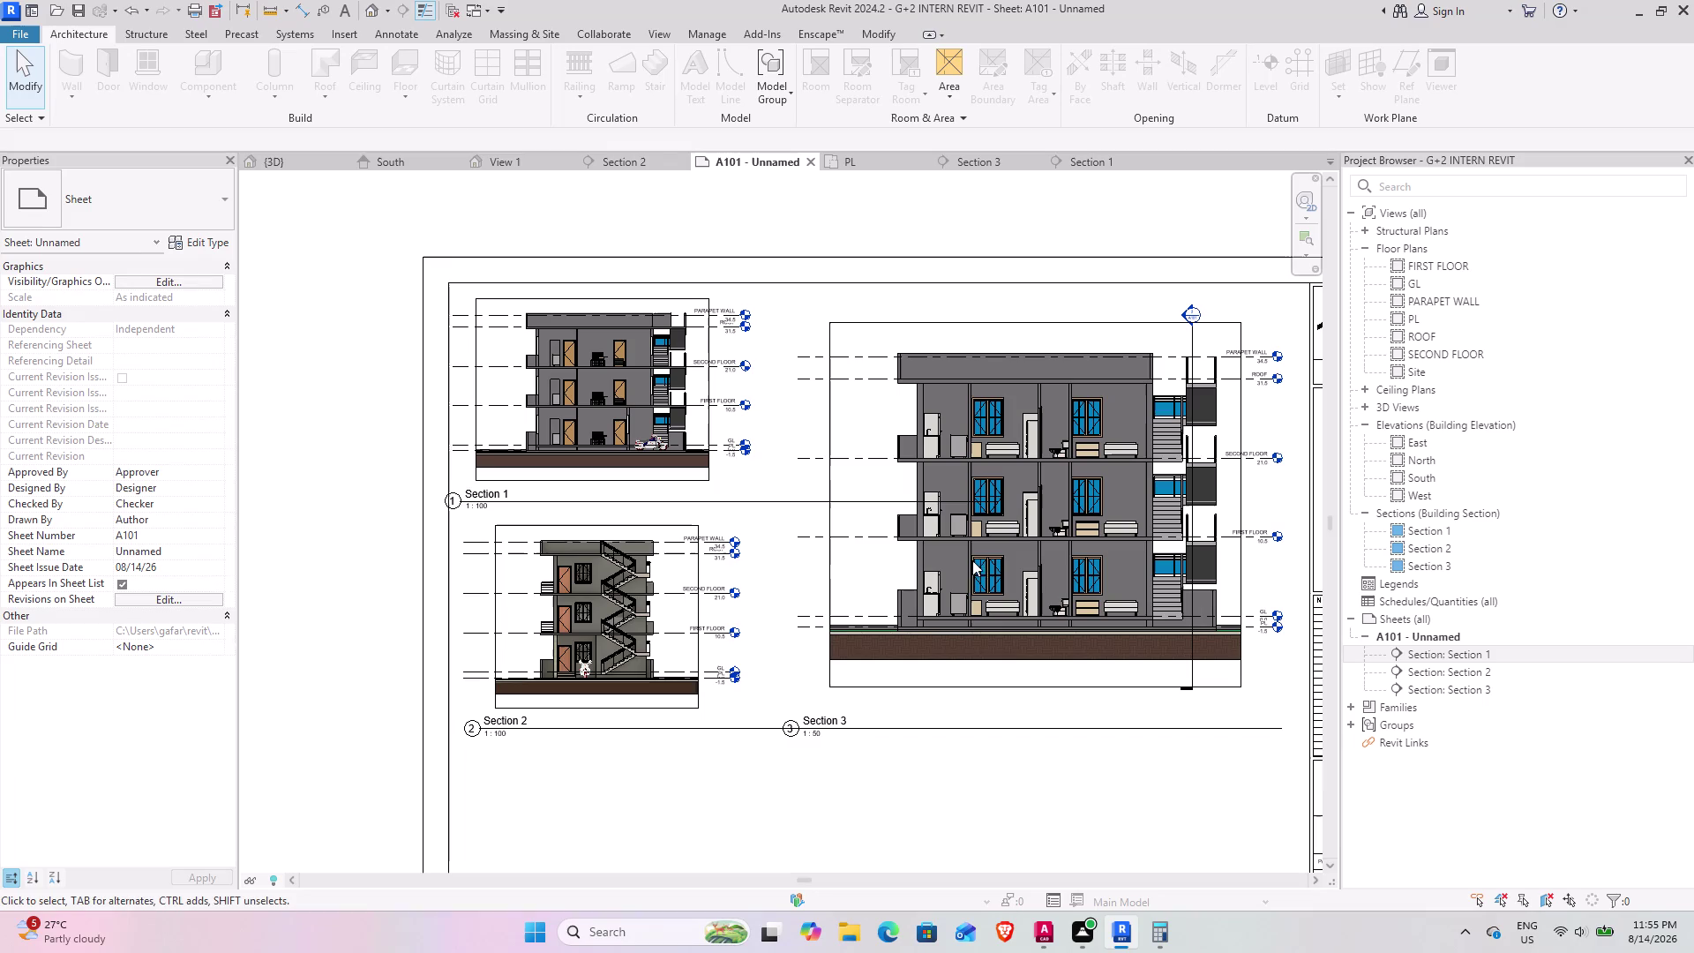
Zoom and pan over Section 3 on sheet A101, then start the Aligned Dimension tool.
scroll(down, 3)
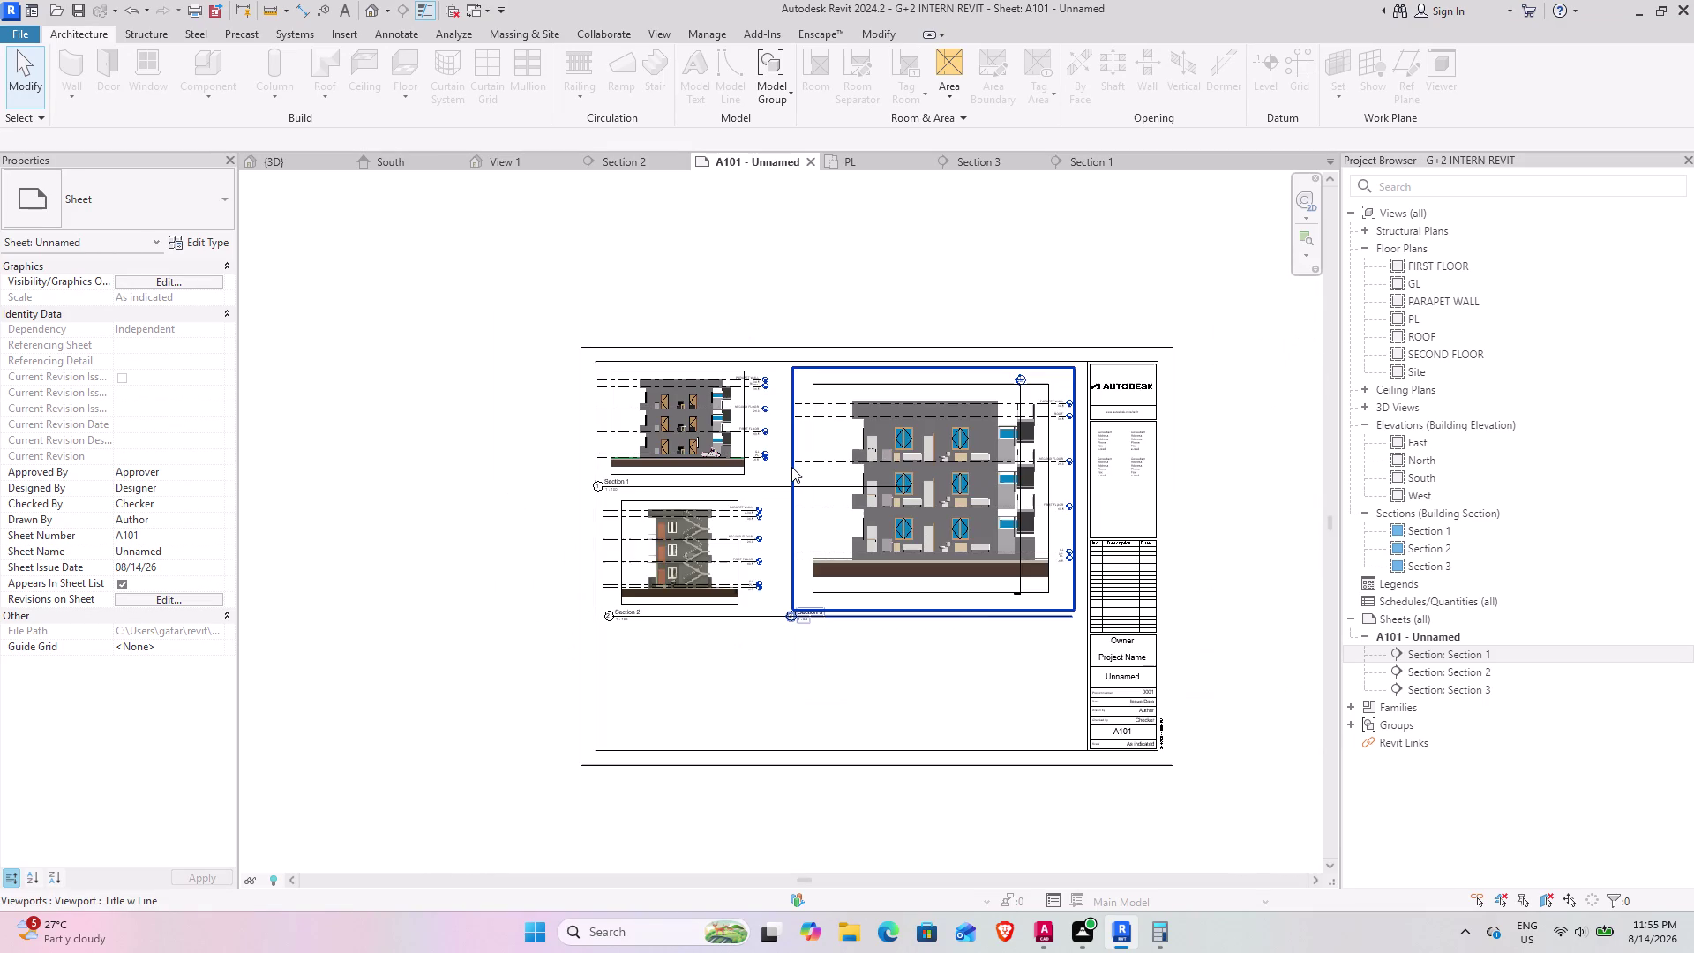
middle_drag(1010, 640, 888, 604)
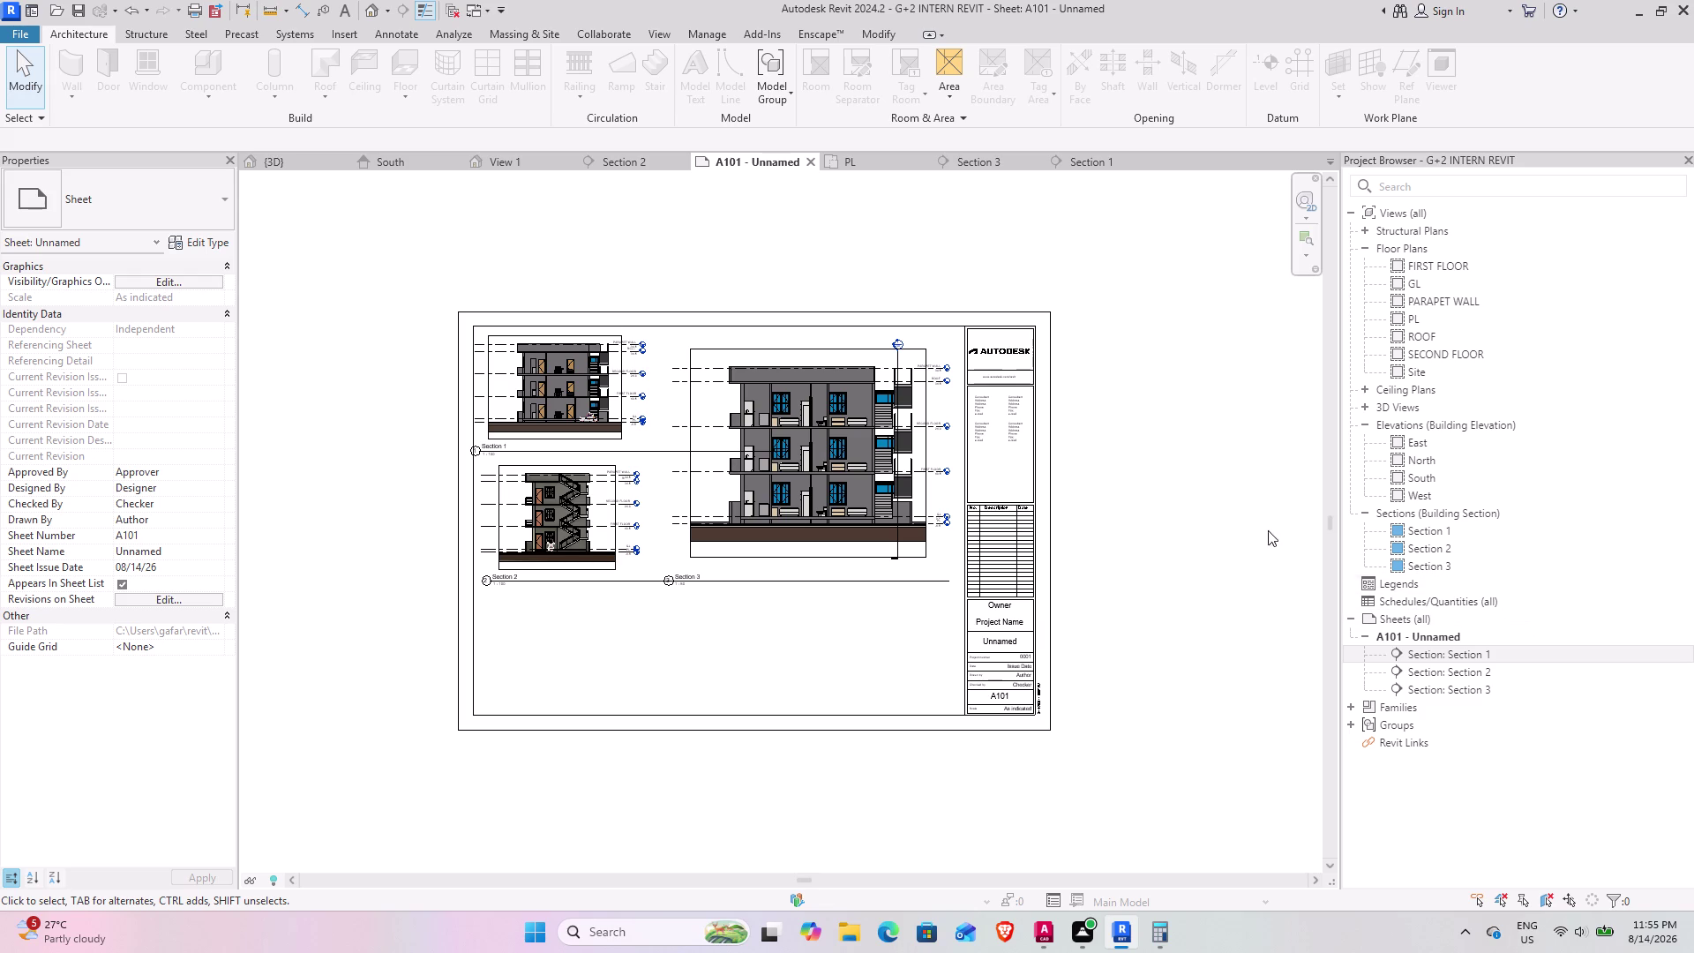
scroll(up, 3)
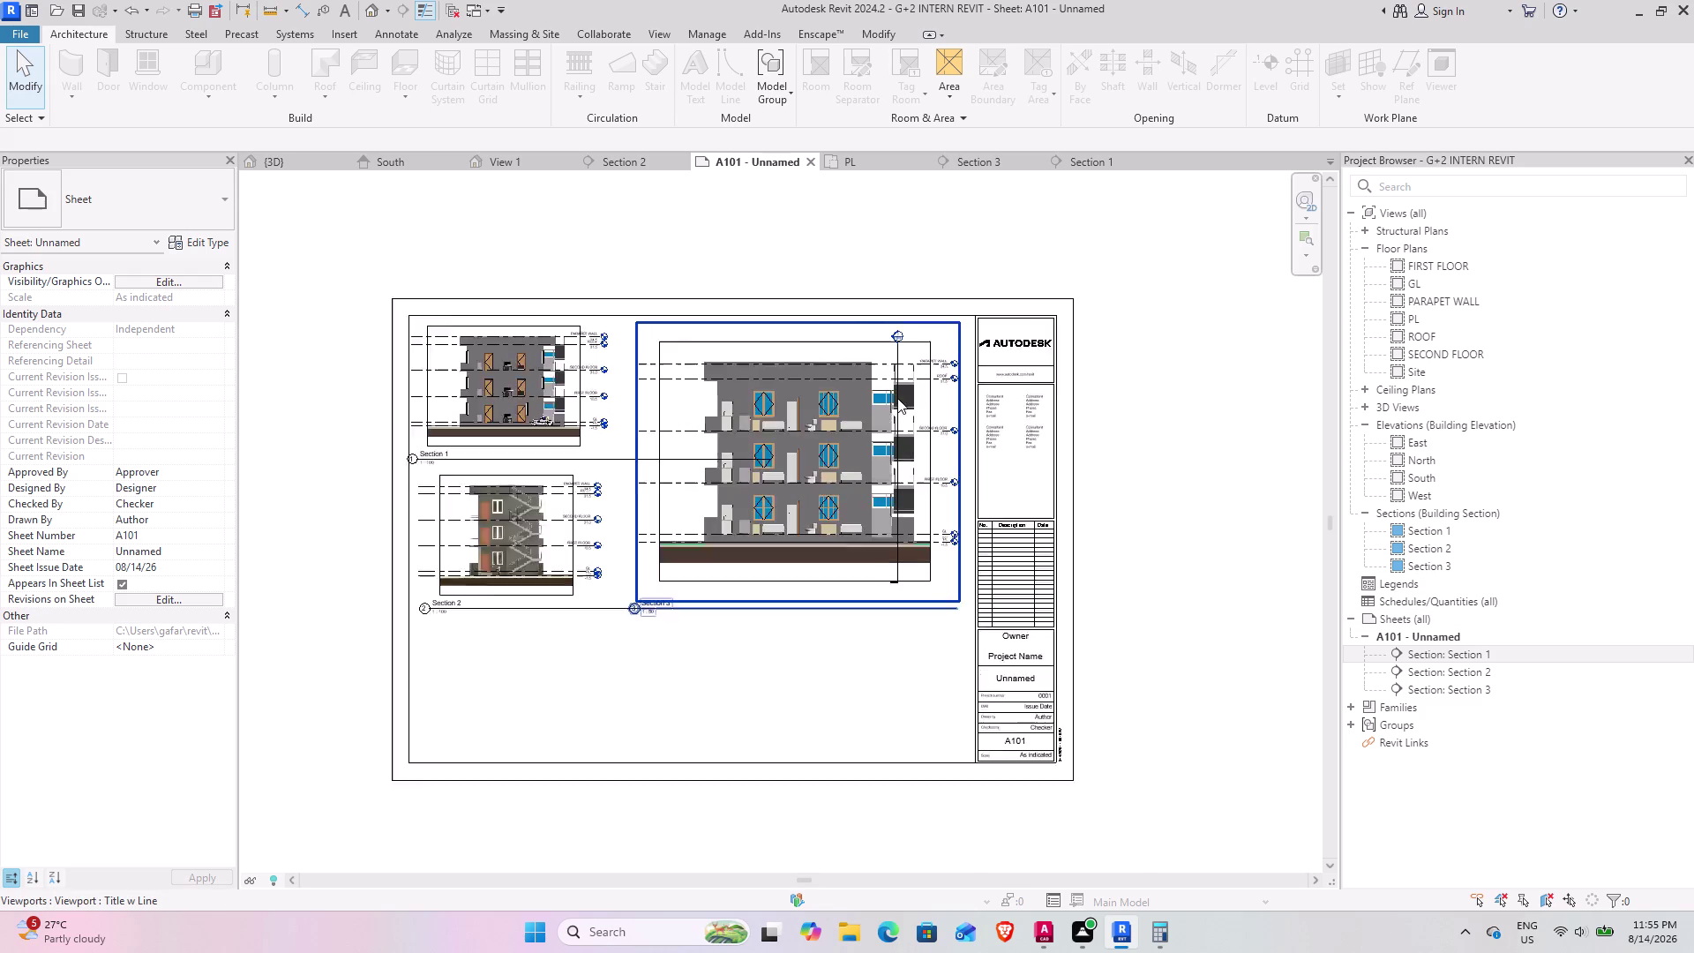
scroll(up, 3)
scroll(up, 3)
scroll(up, 3)
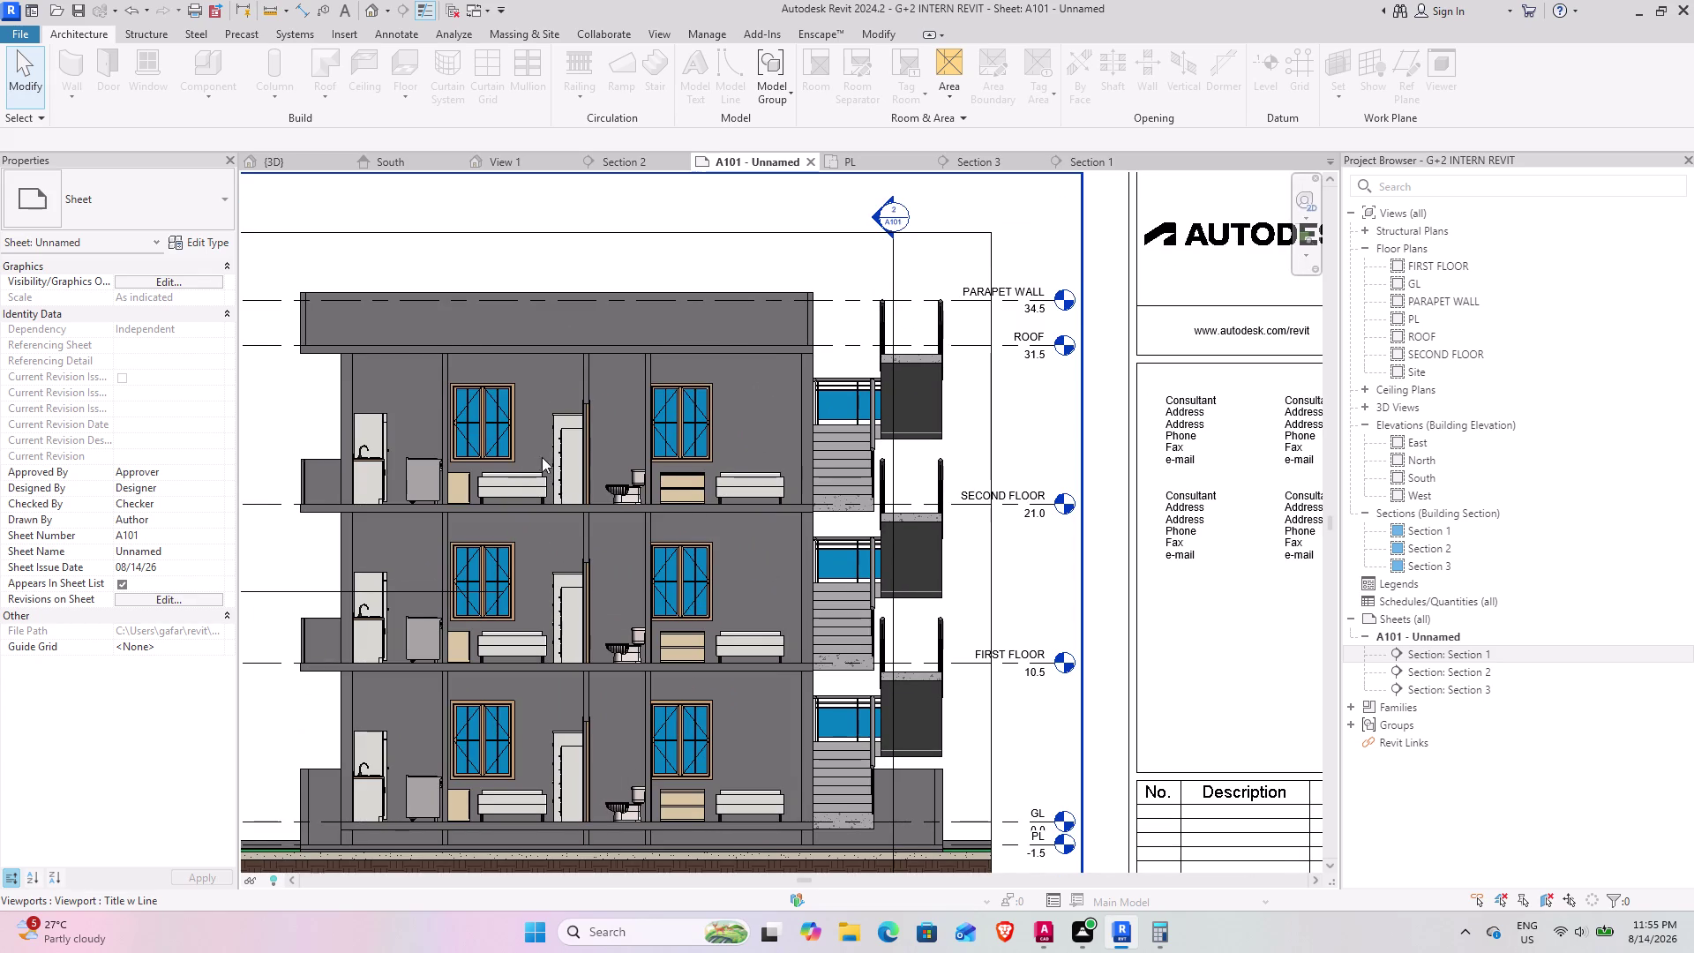
middle_drag(332, 376, 518, 388)
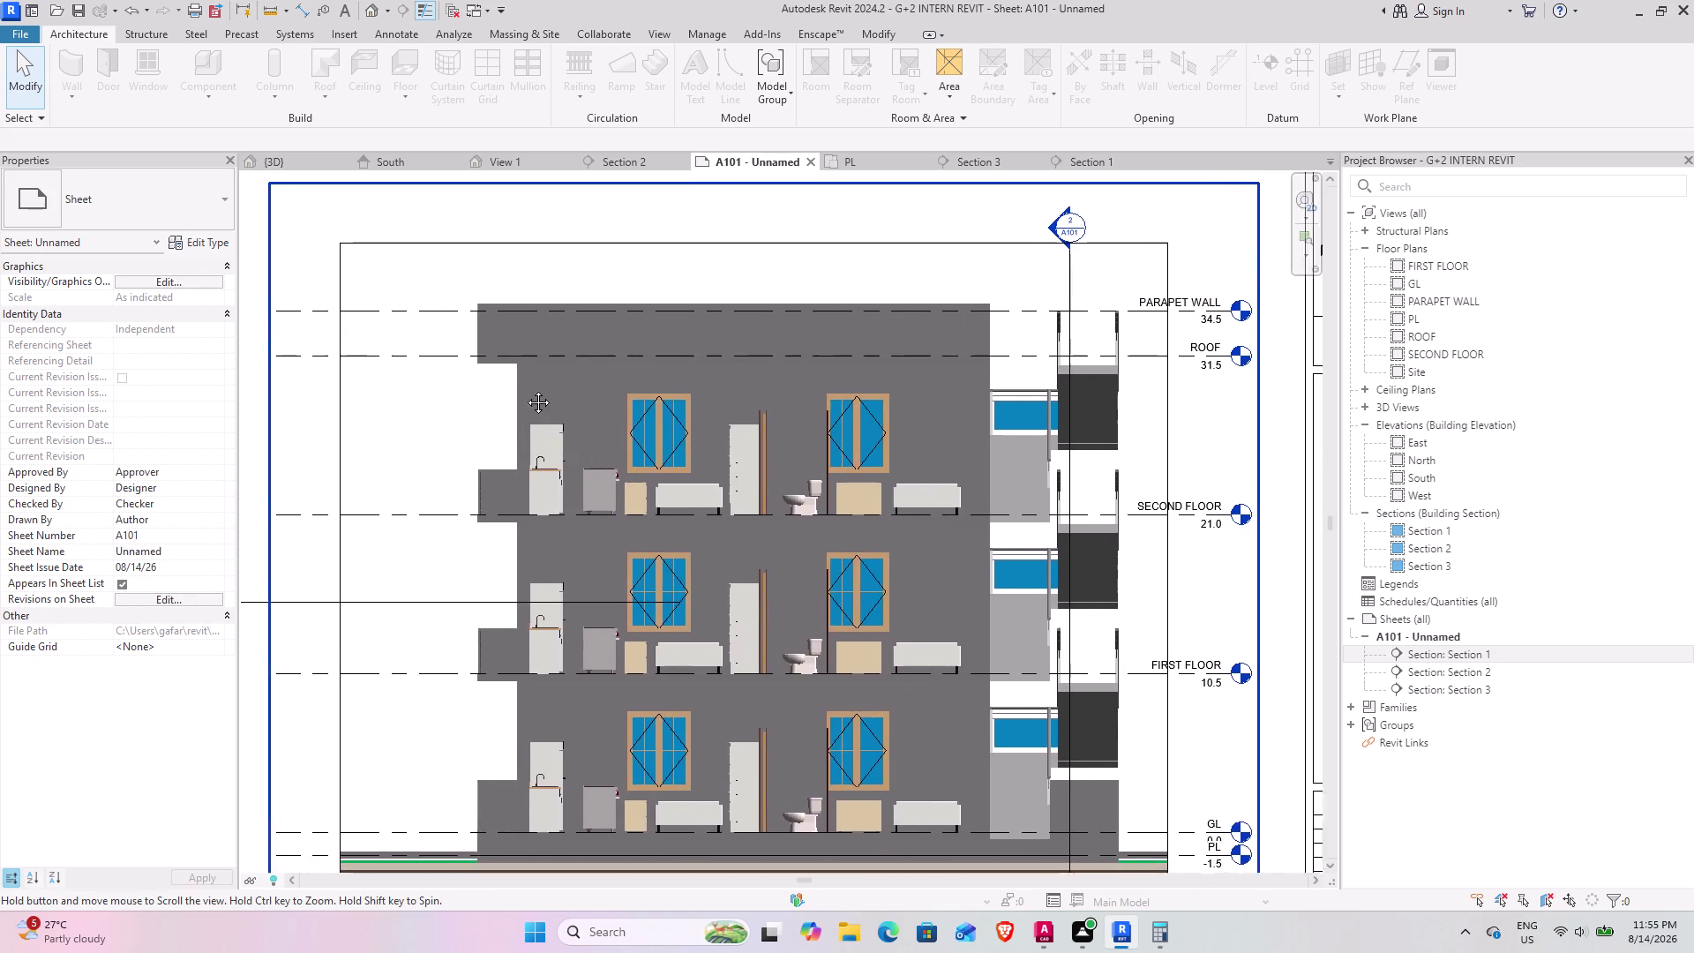
middle_drag(518, 388, 526, 389)
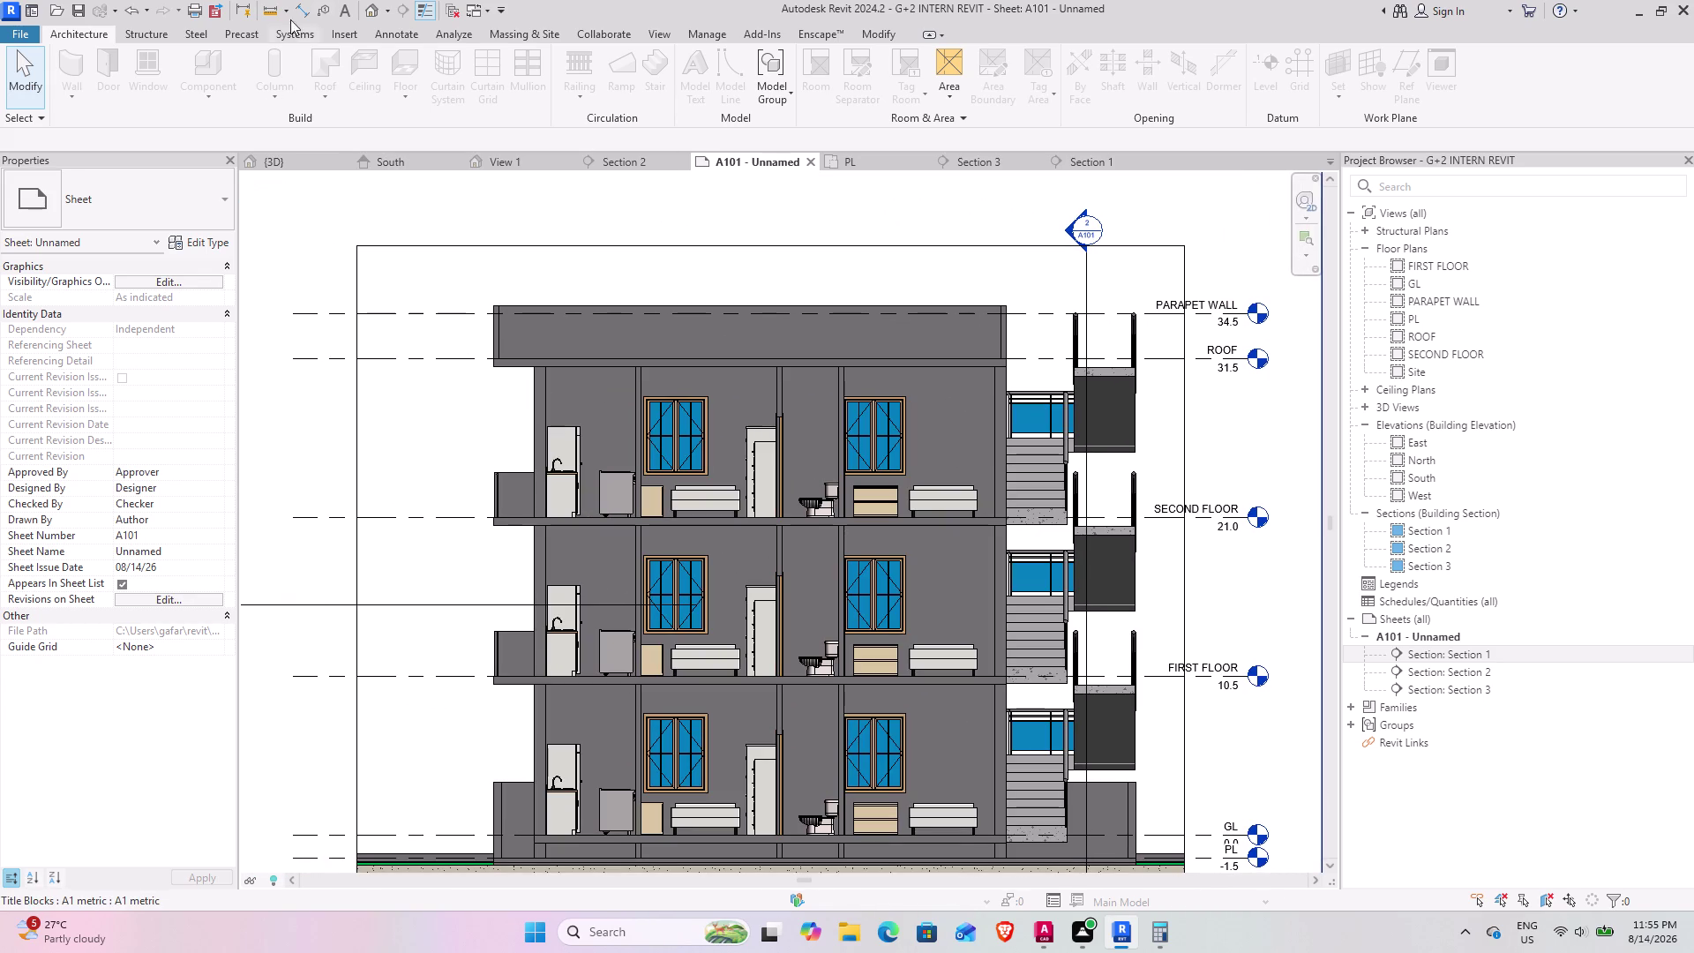
click(309, 6)
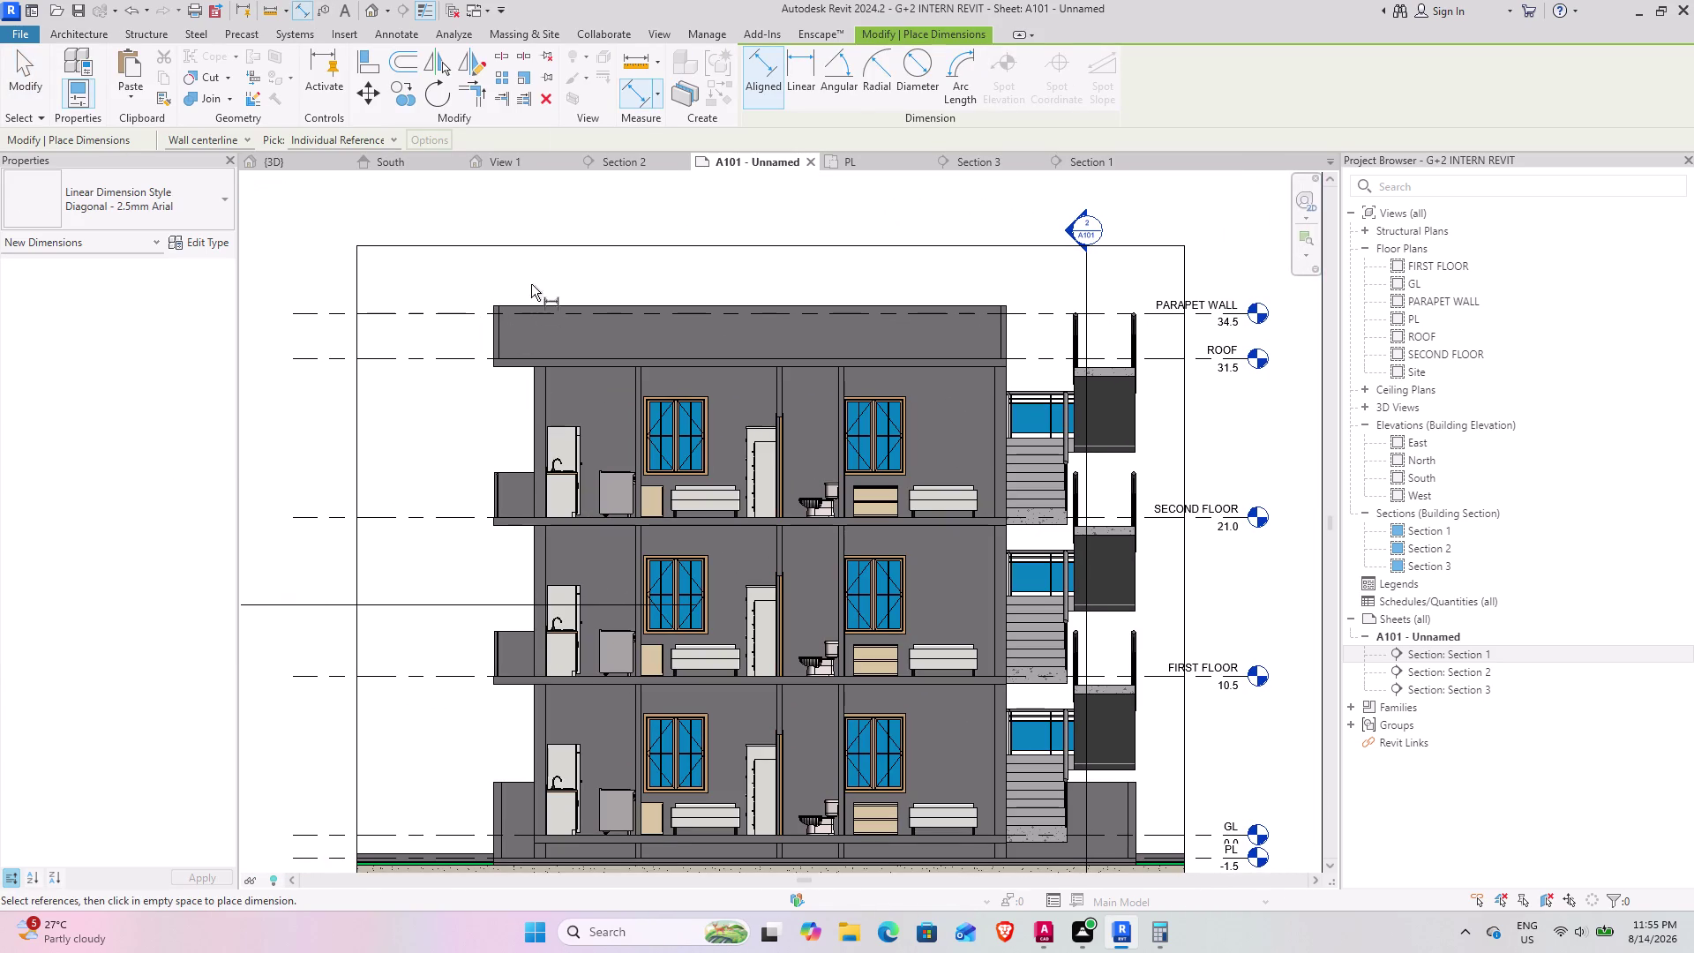
Switch the dimension tool to Linear and pan around the sheet.
click(801, 82)
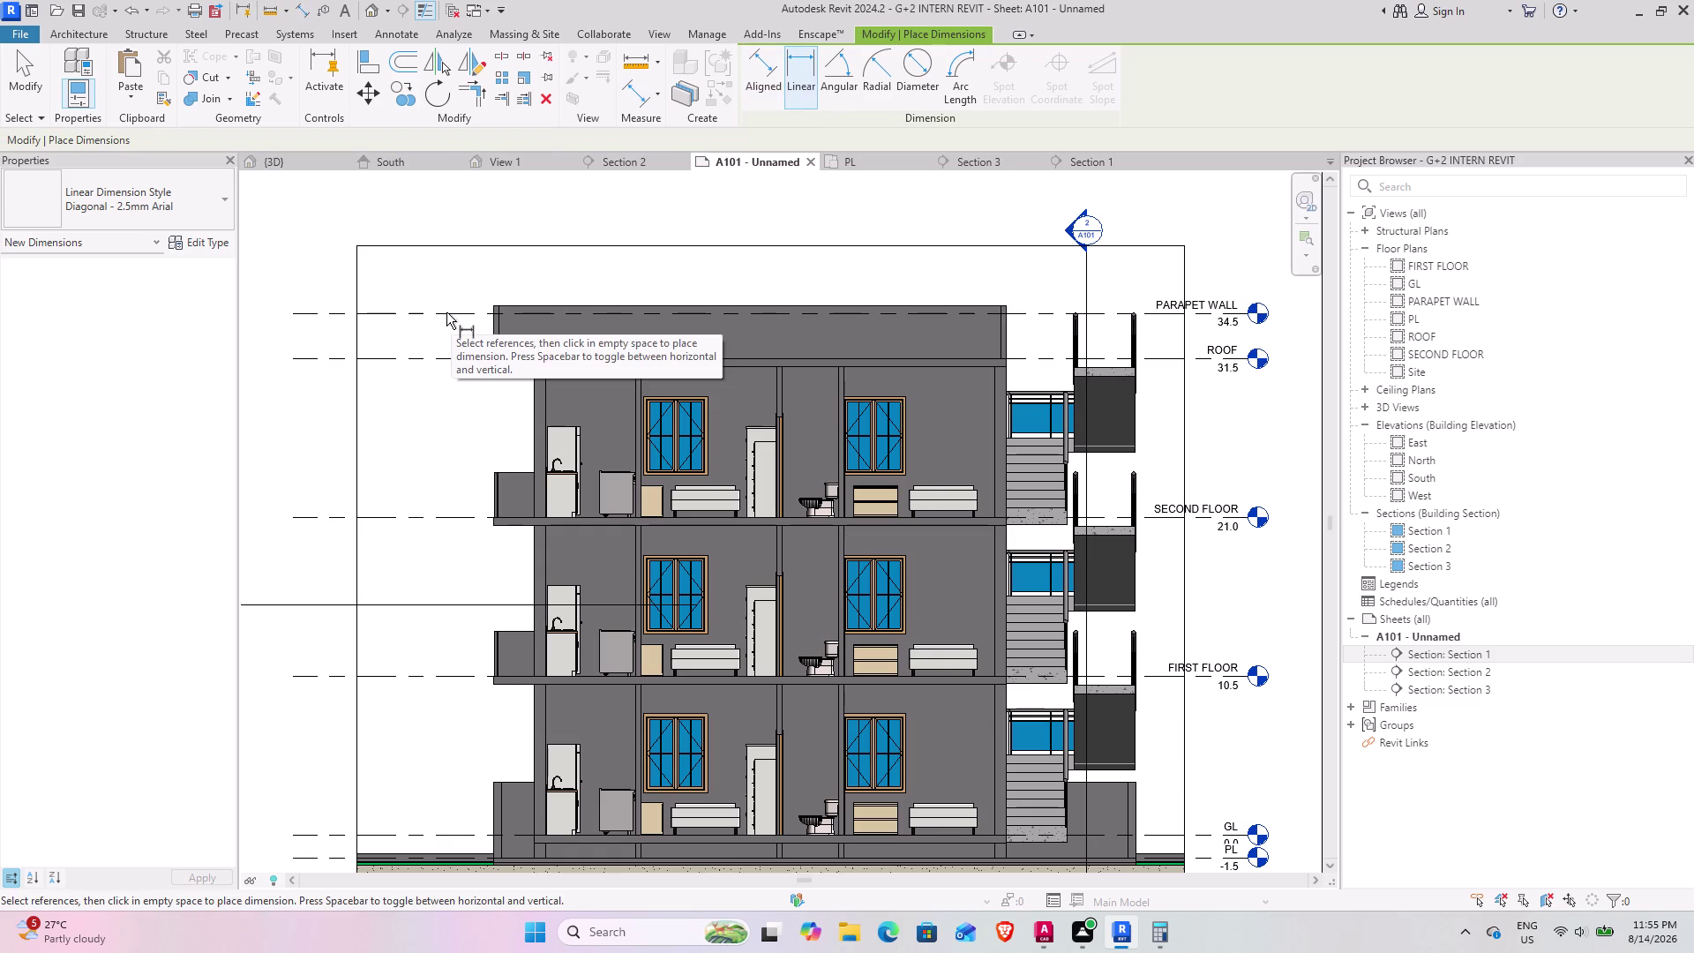
click(447, 313)
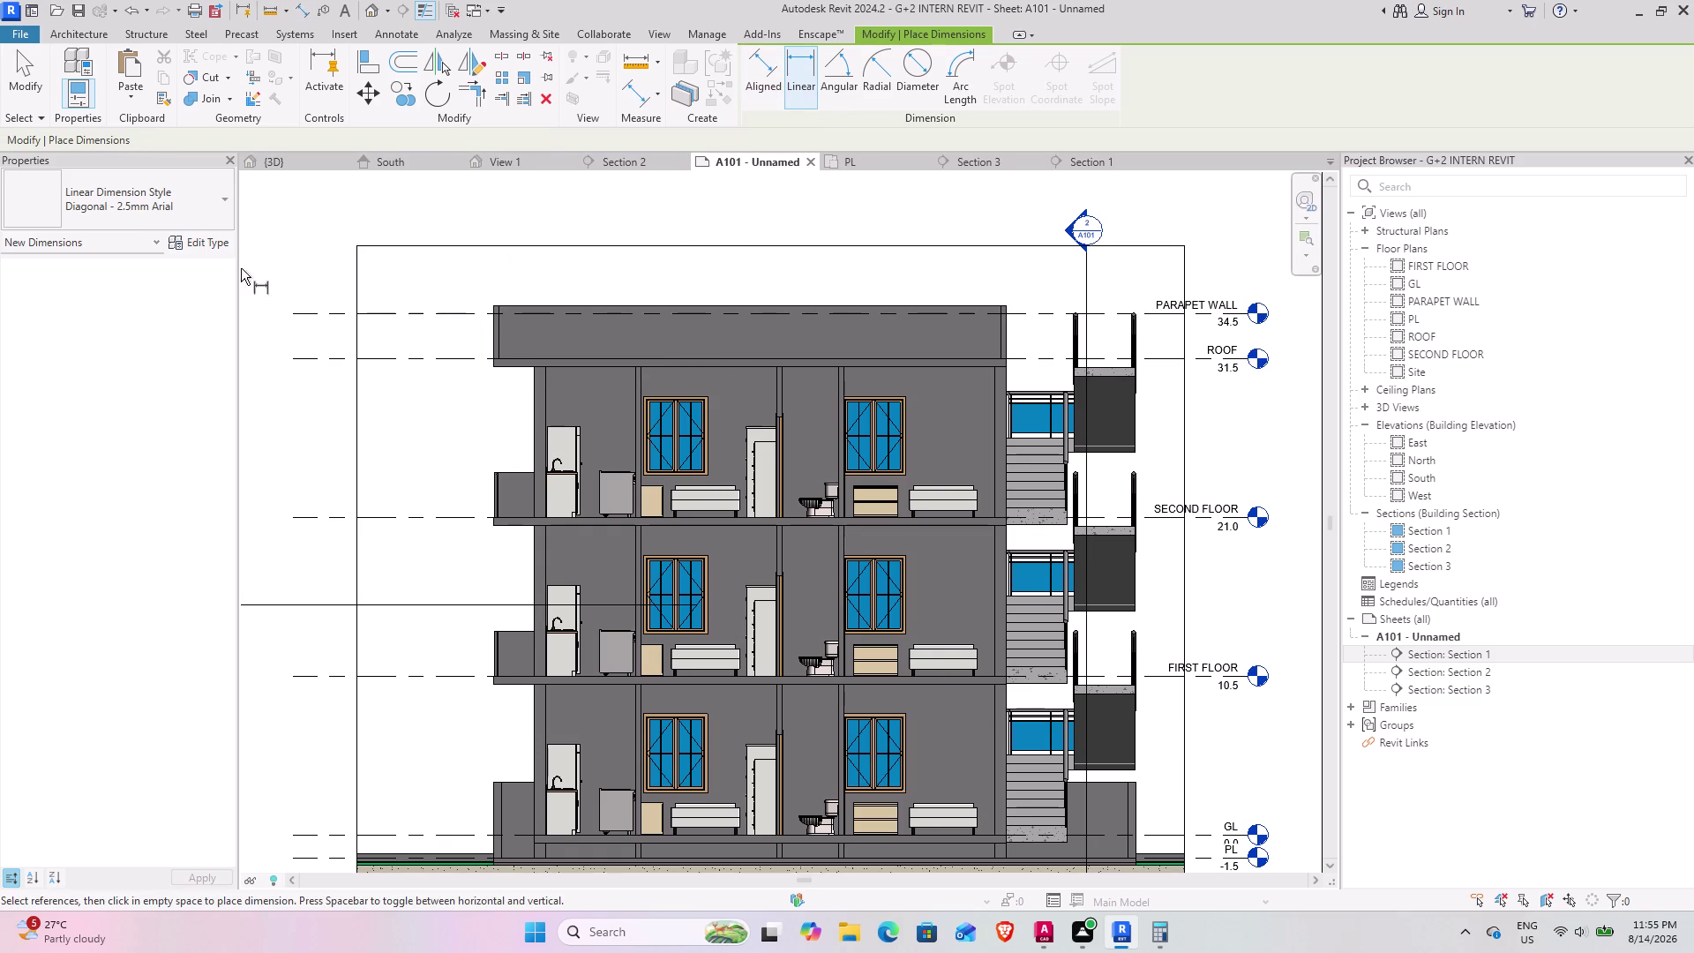
scroll(down, 3)
middle_drag(395, 327, 564, 323)
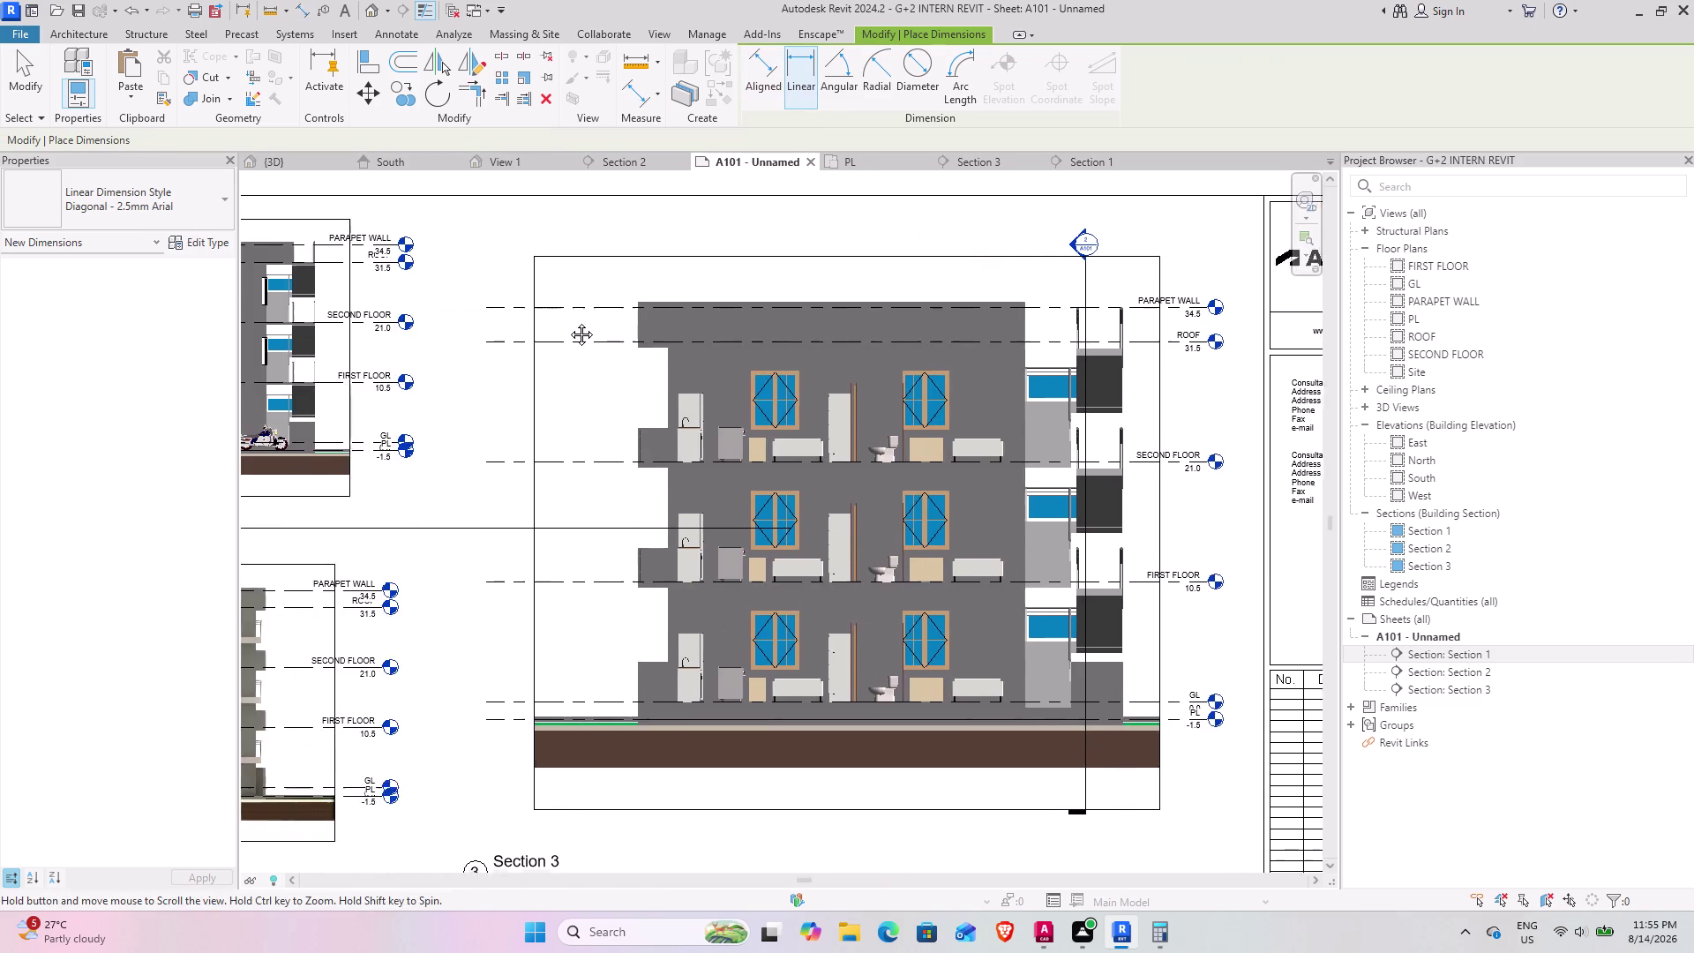
middle_drag(564, 322, 571, 320)
Zoom out over the sheet and open the Section 1 view from the Project Browser.
scroll(down, 3)
middle_drag(508, 621, 587, 509)
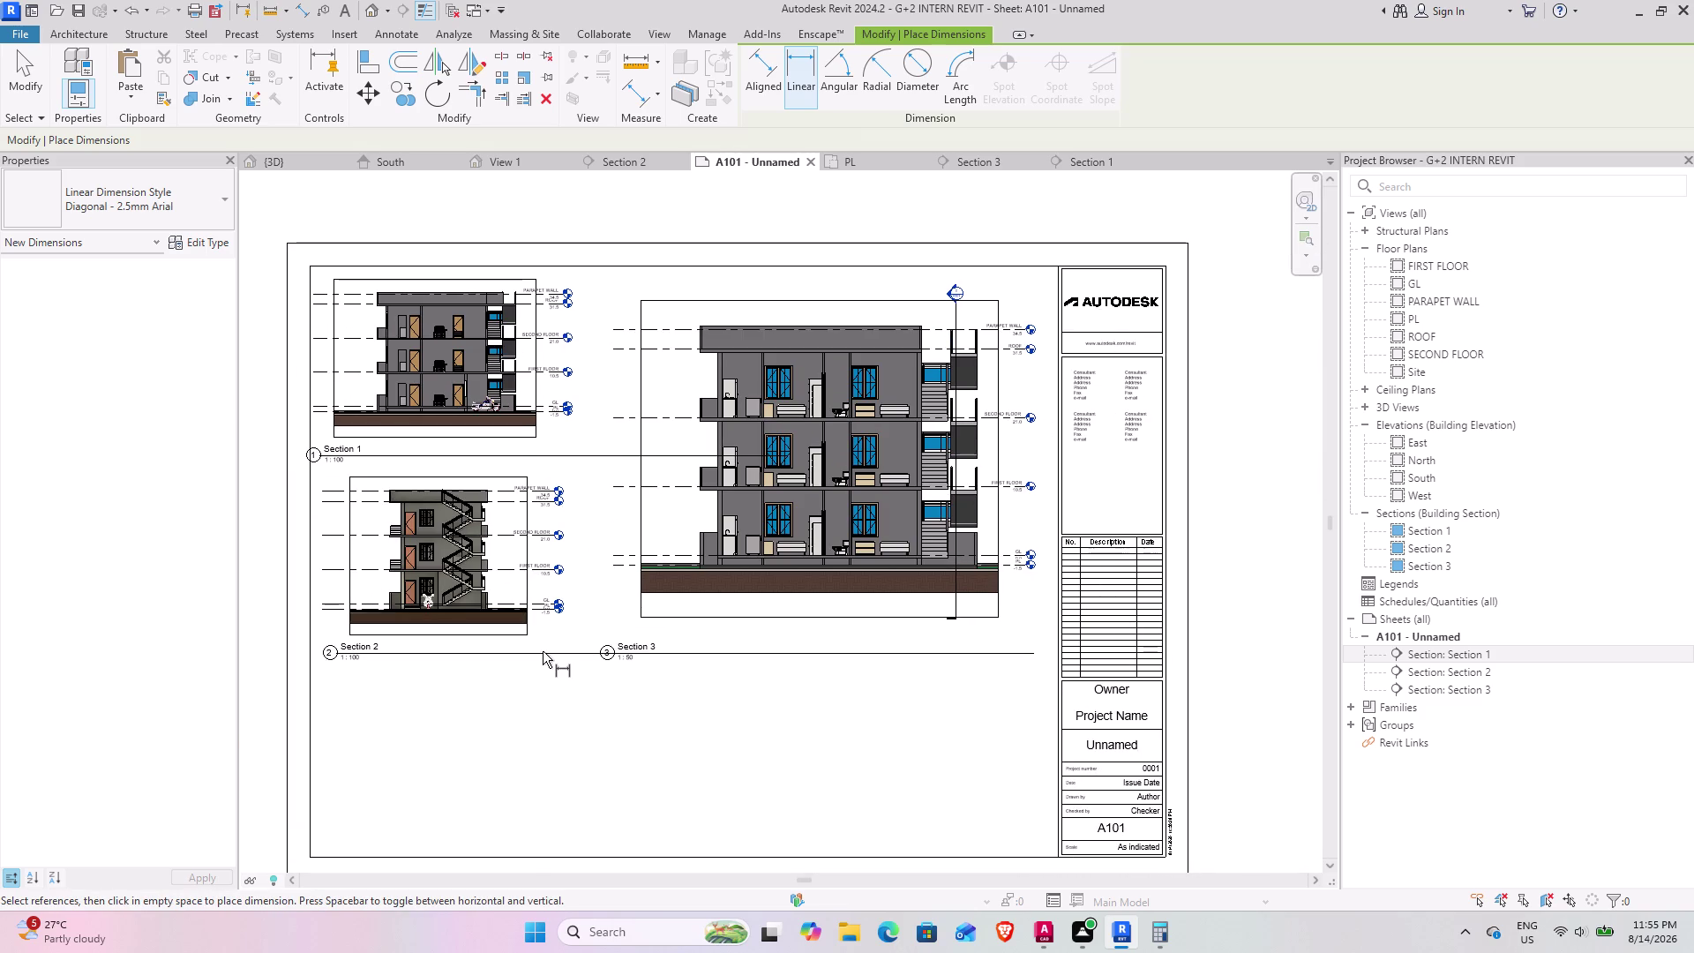
click(539, 656)
scroll(down, 3)
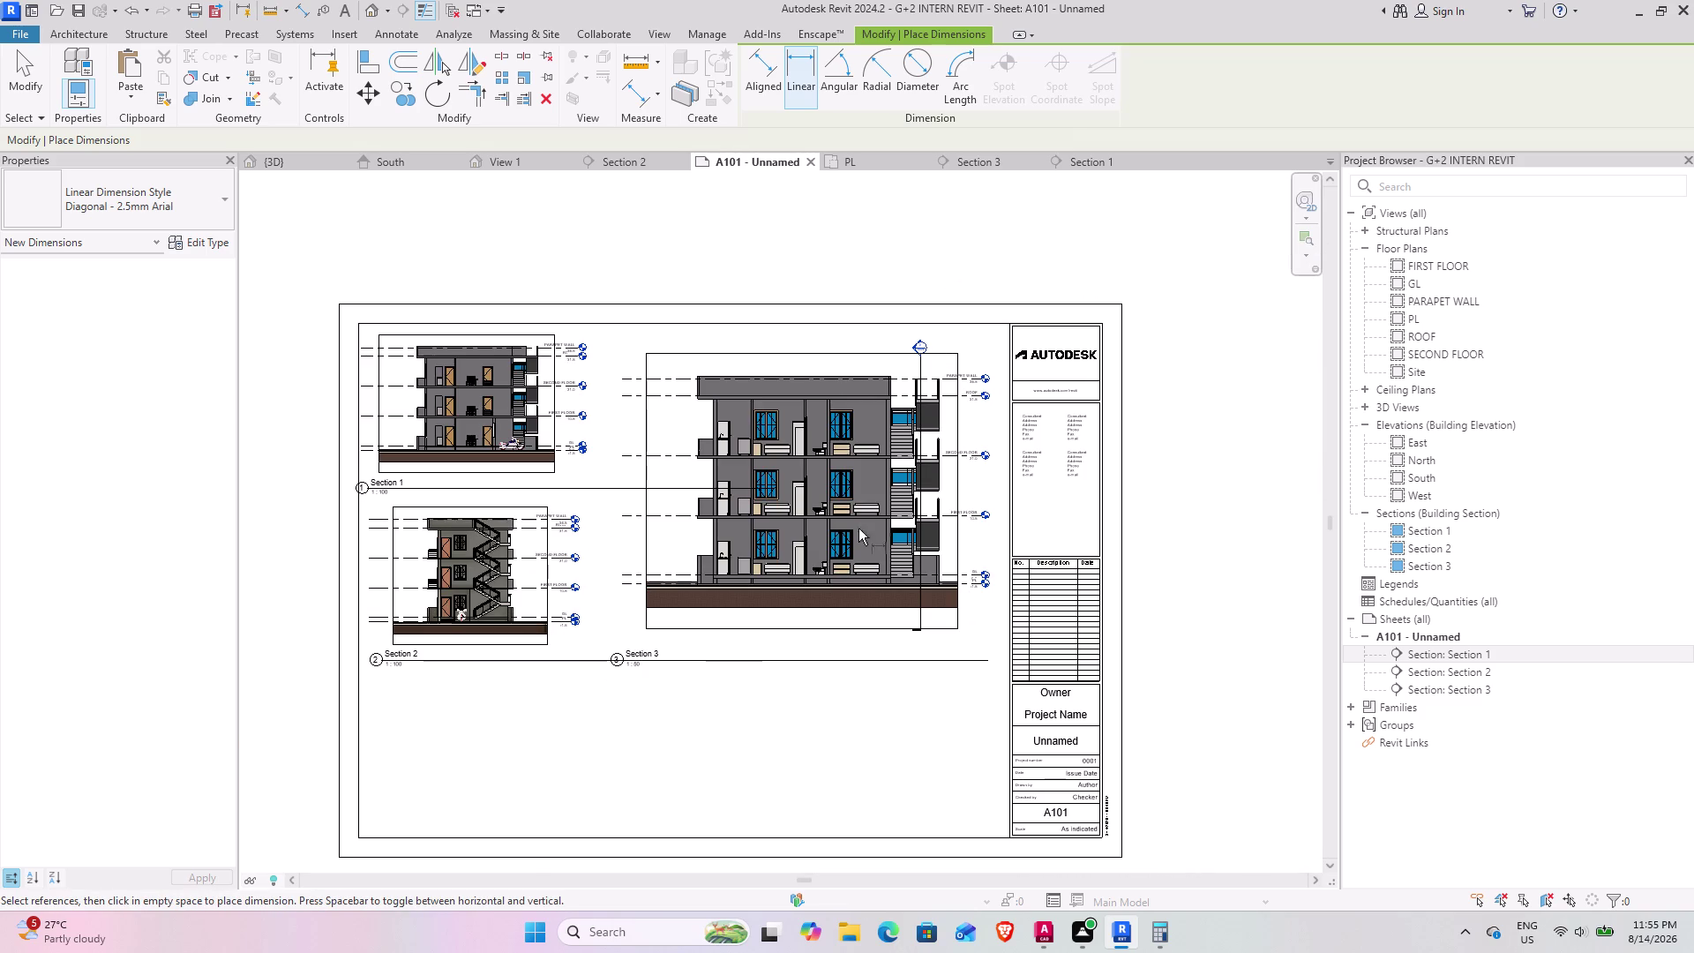
click(1103, 169)
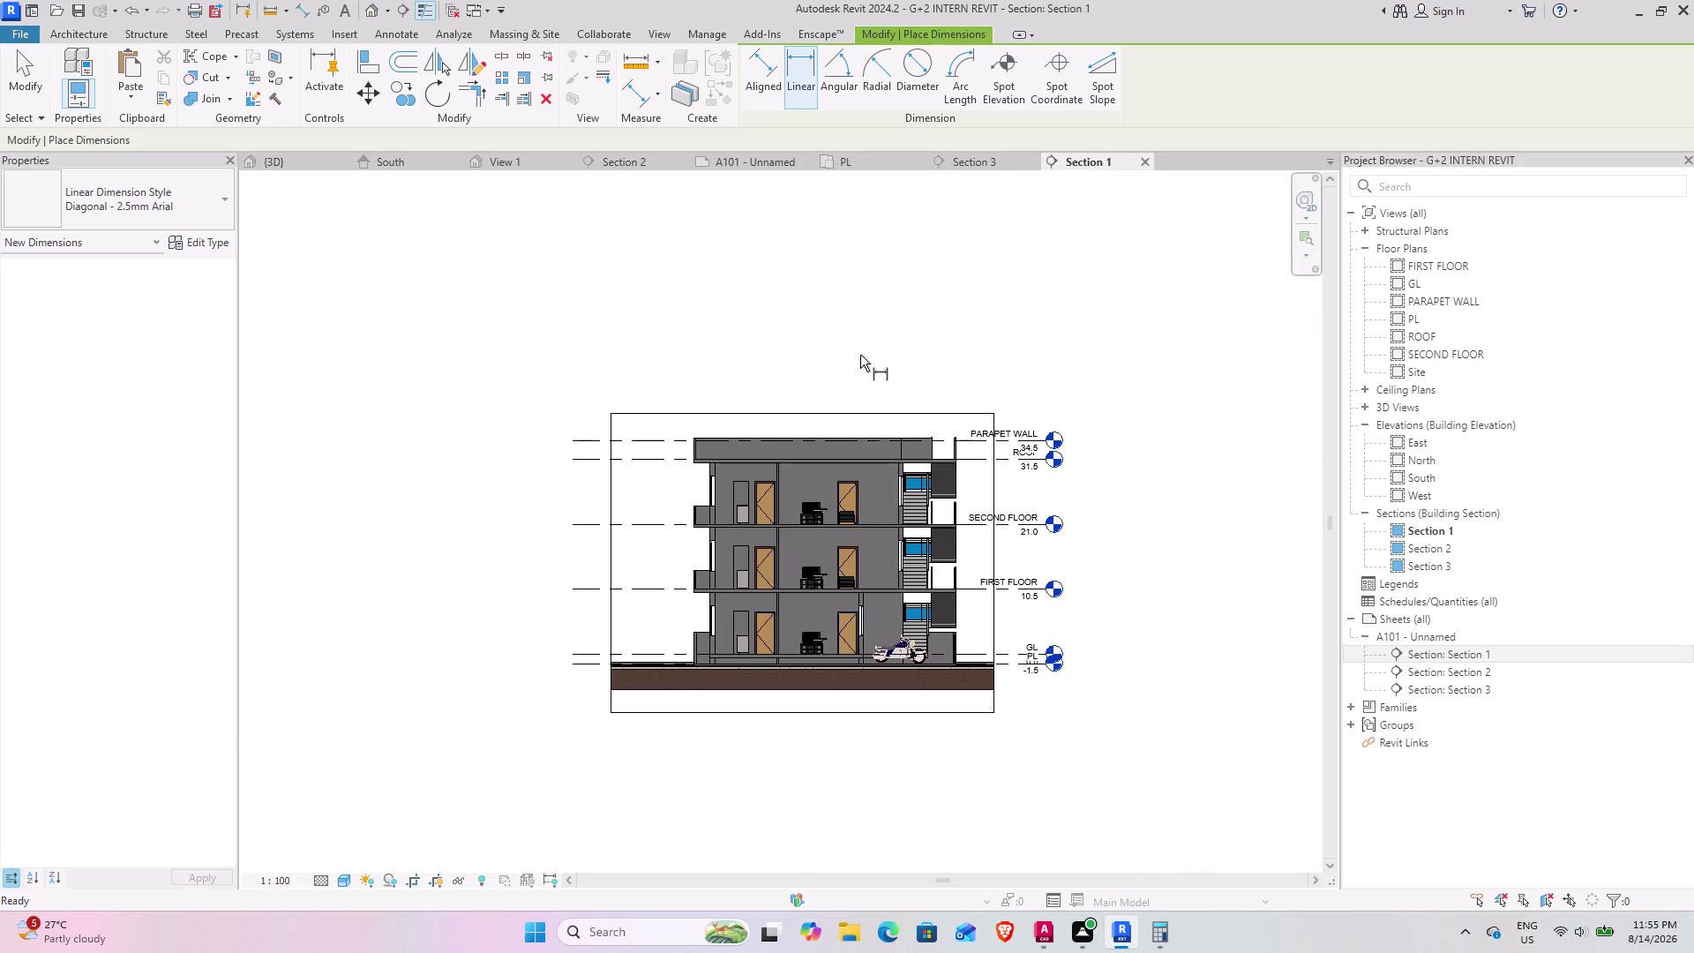
Switch to Aligned Dimension and pick the ROOF, SECOND FLOOR and FIRST FLOOR levels.
scroll(up, 3)
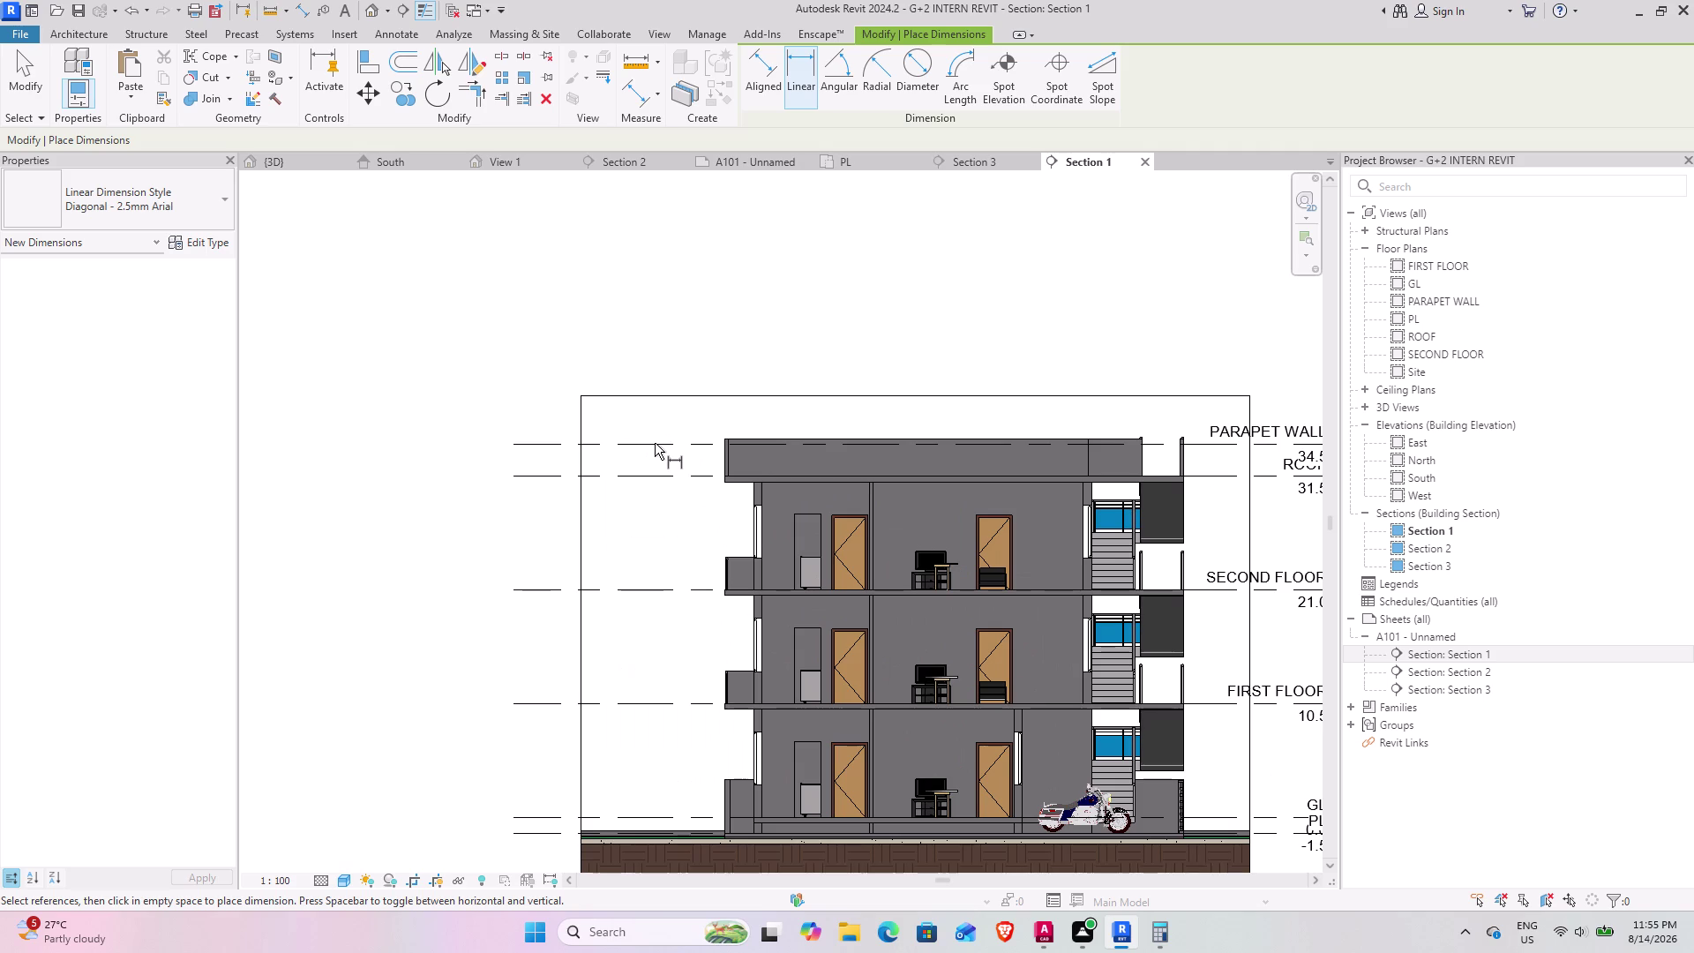
click(655, 443)
click(780, 74)
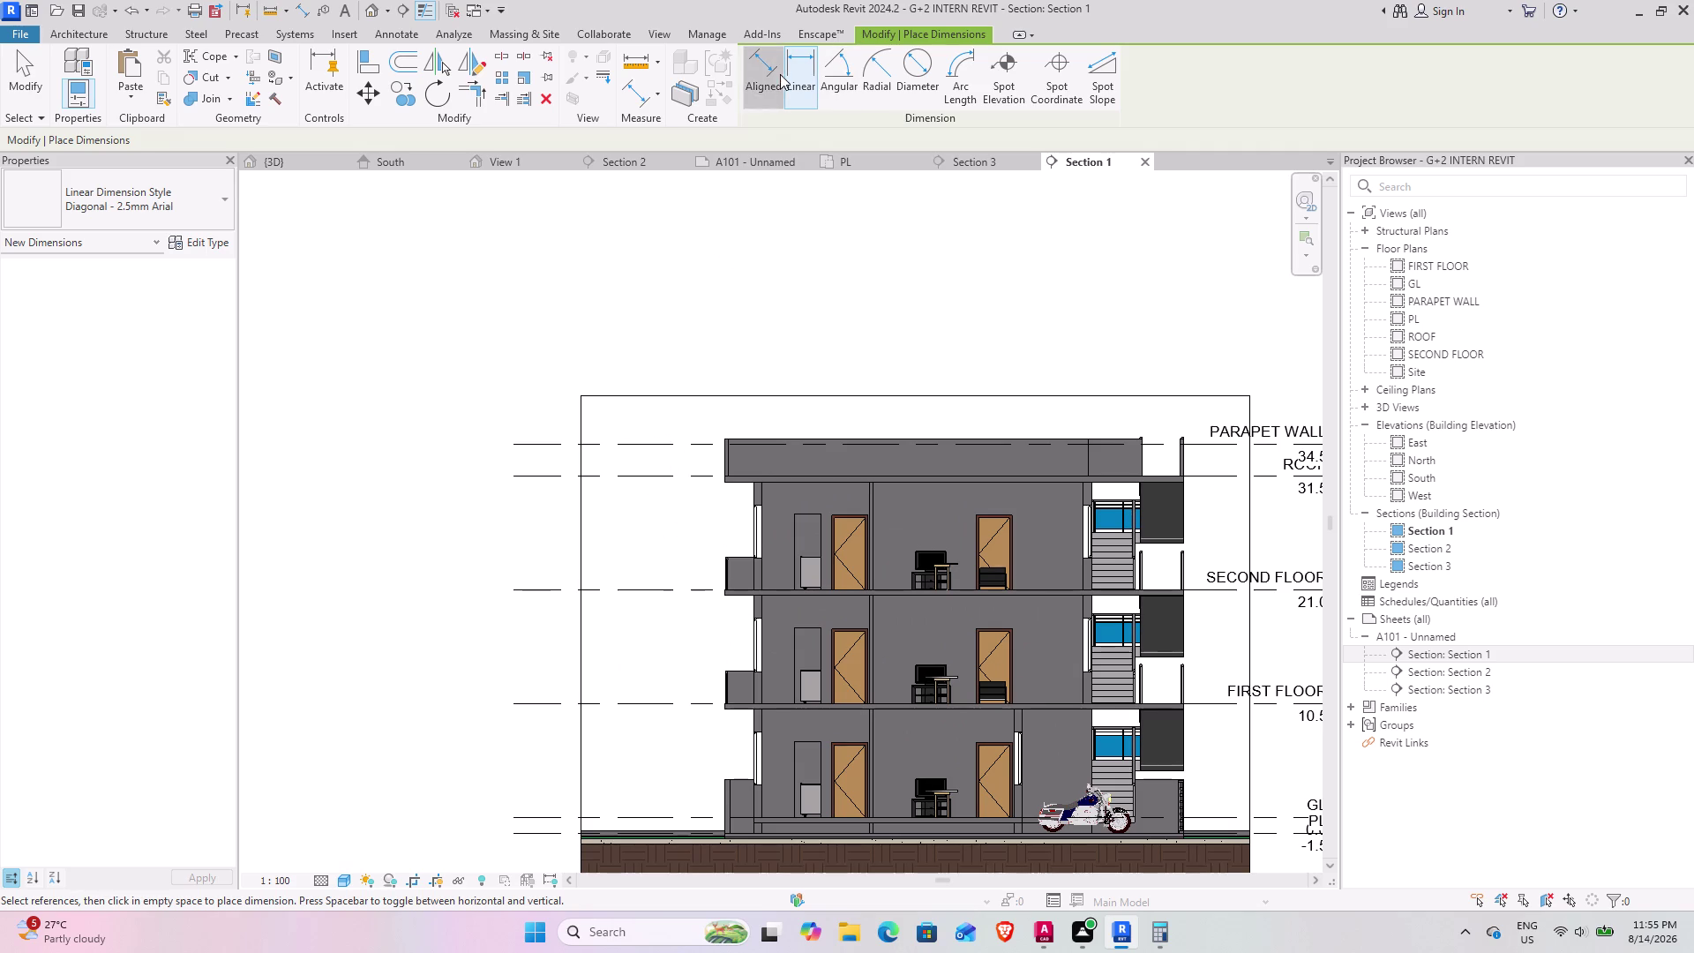
click(654, 443)
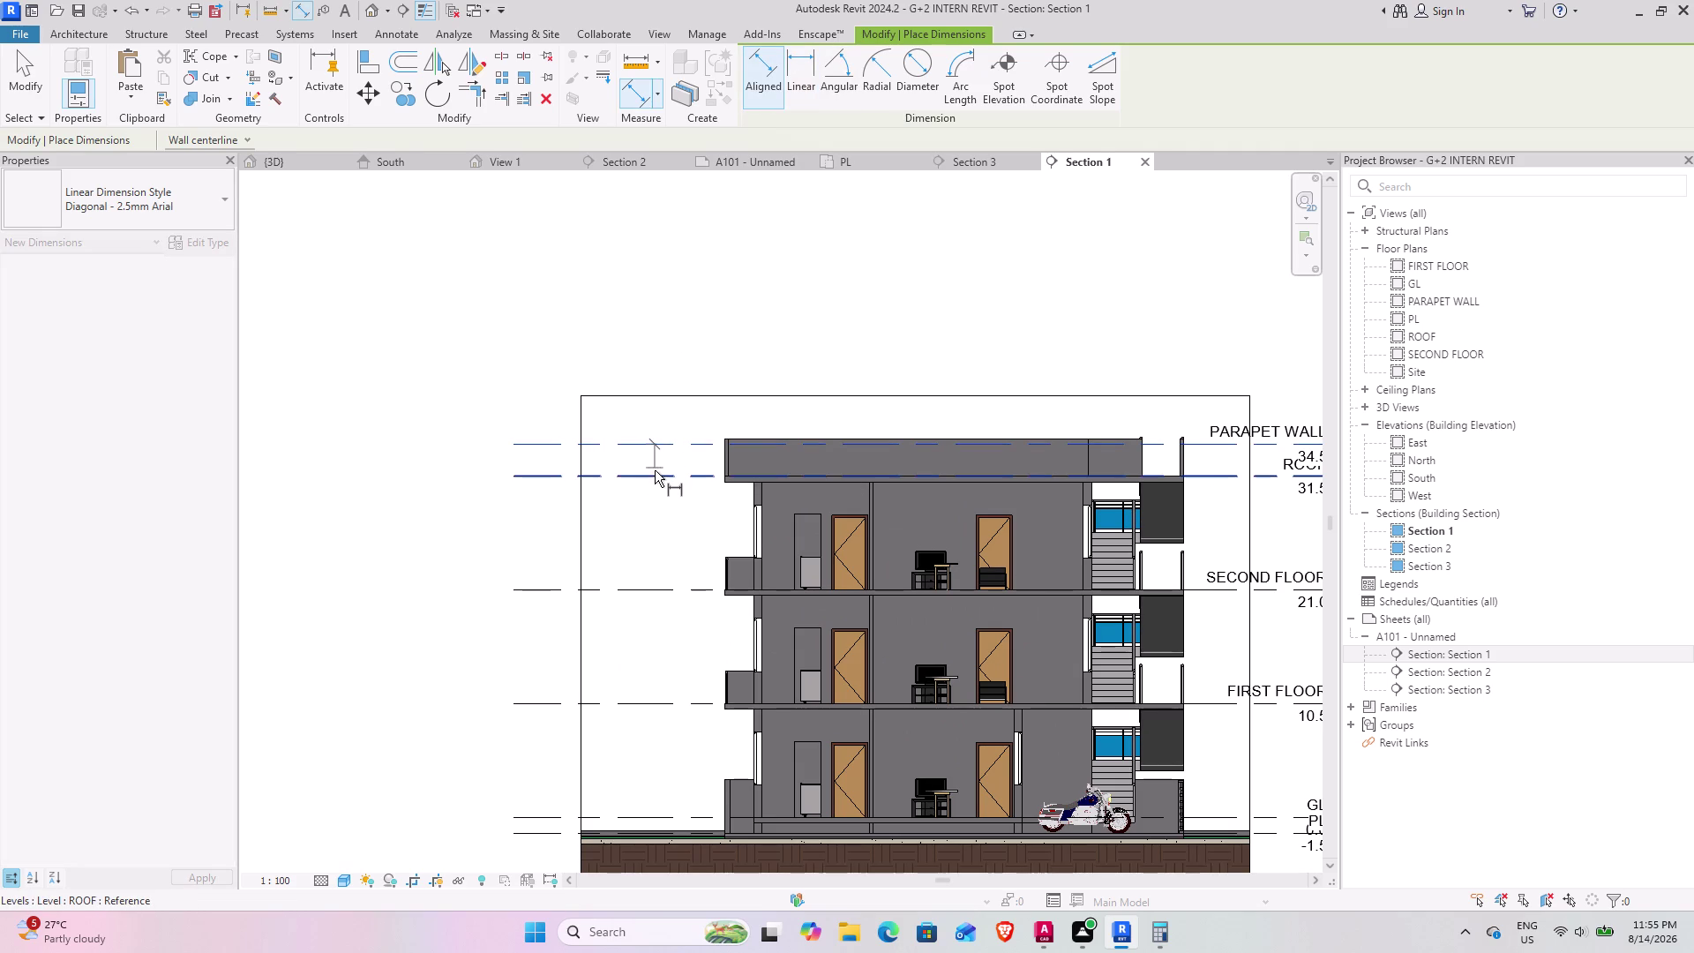
click(655, 475)
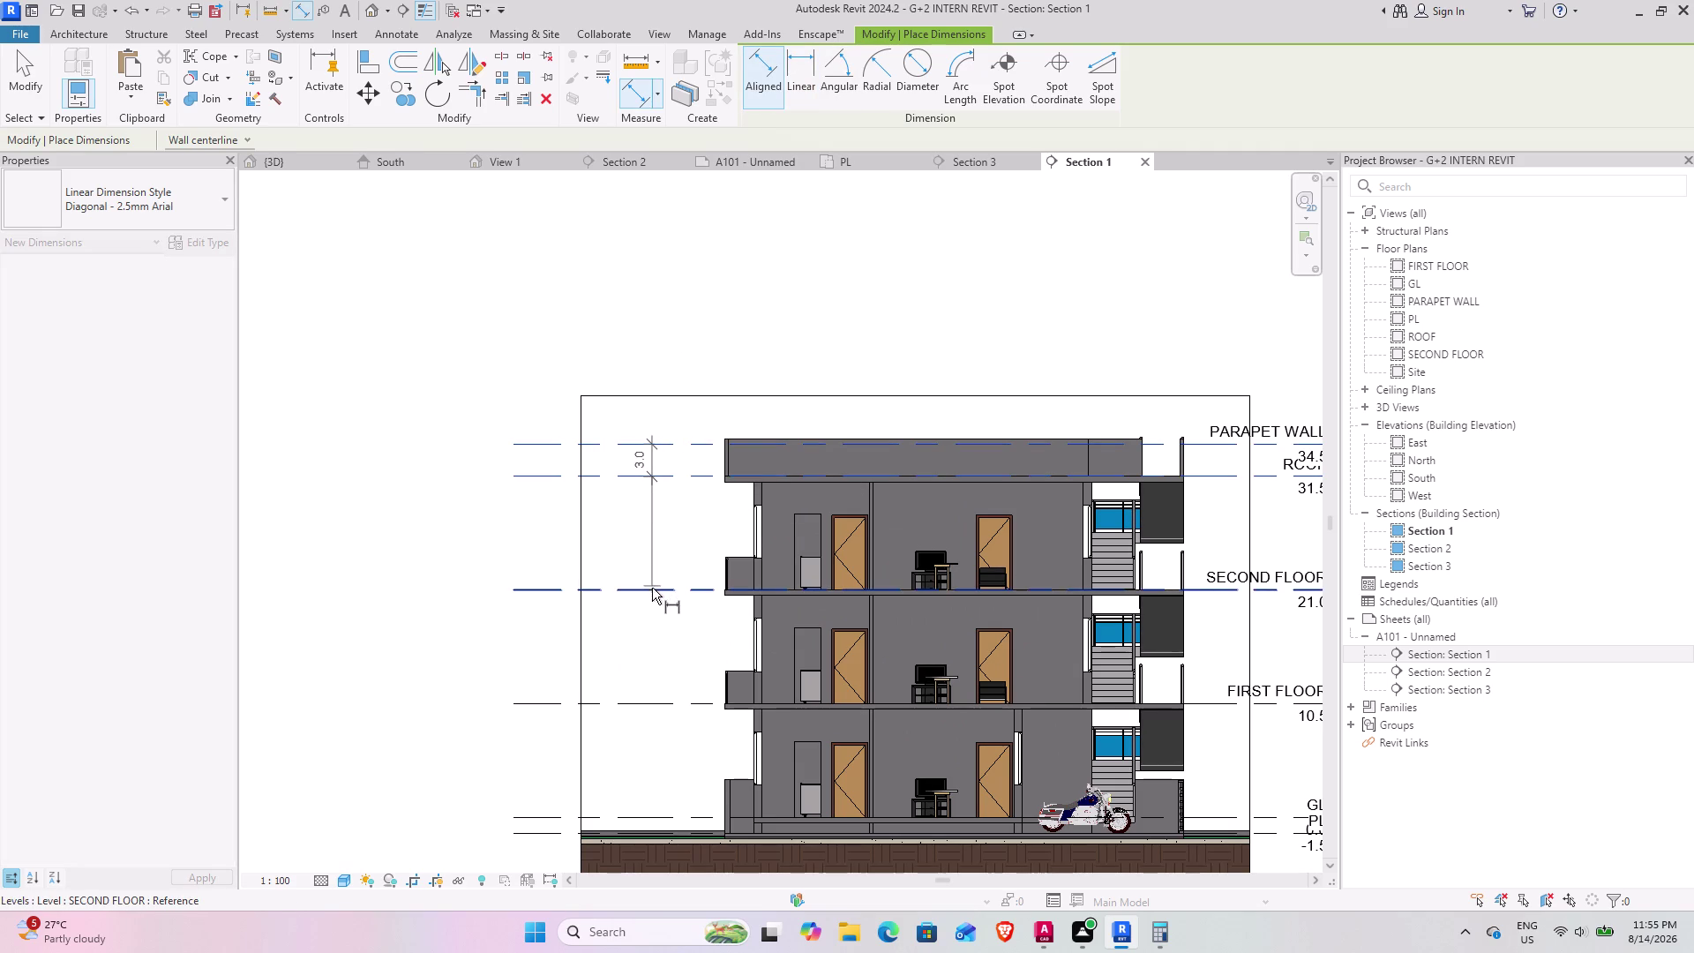
click(652, 589)
click(649, 705)
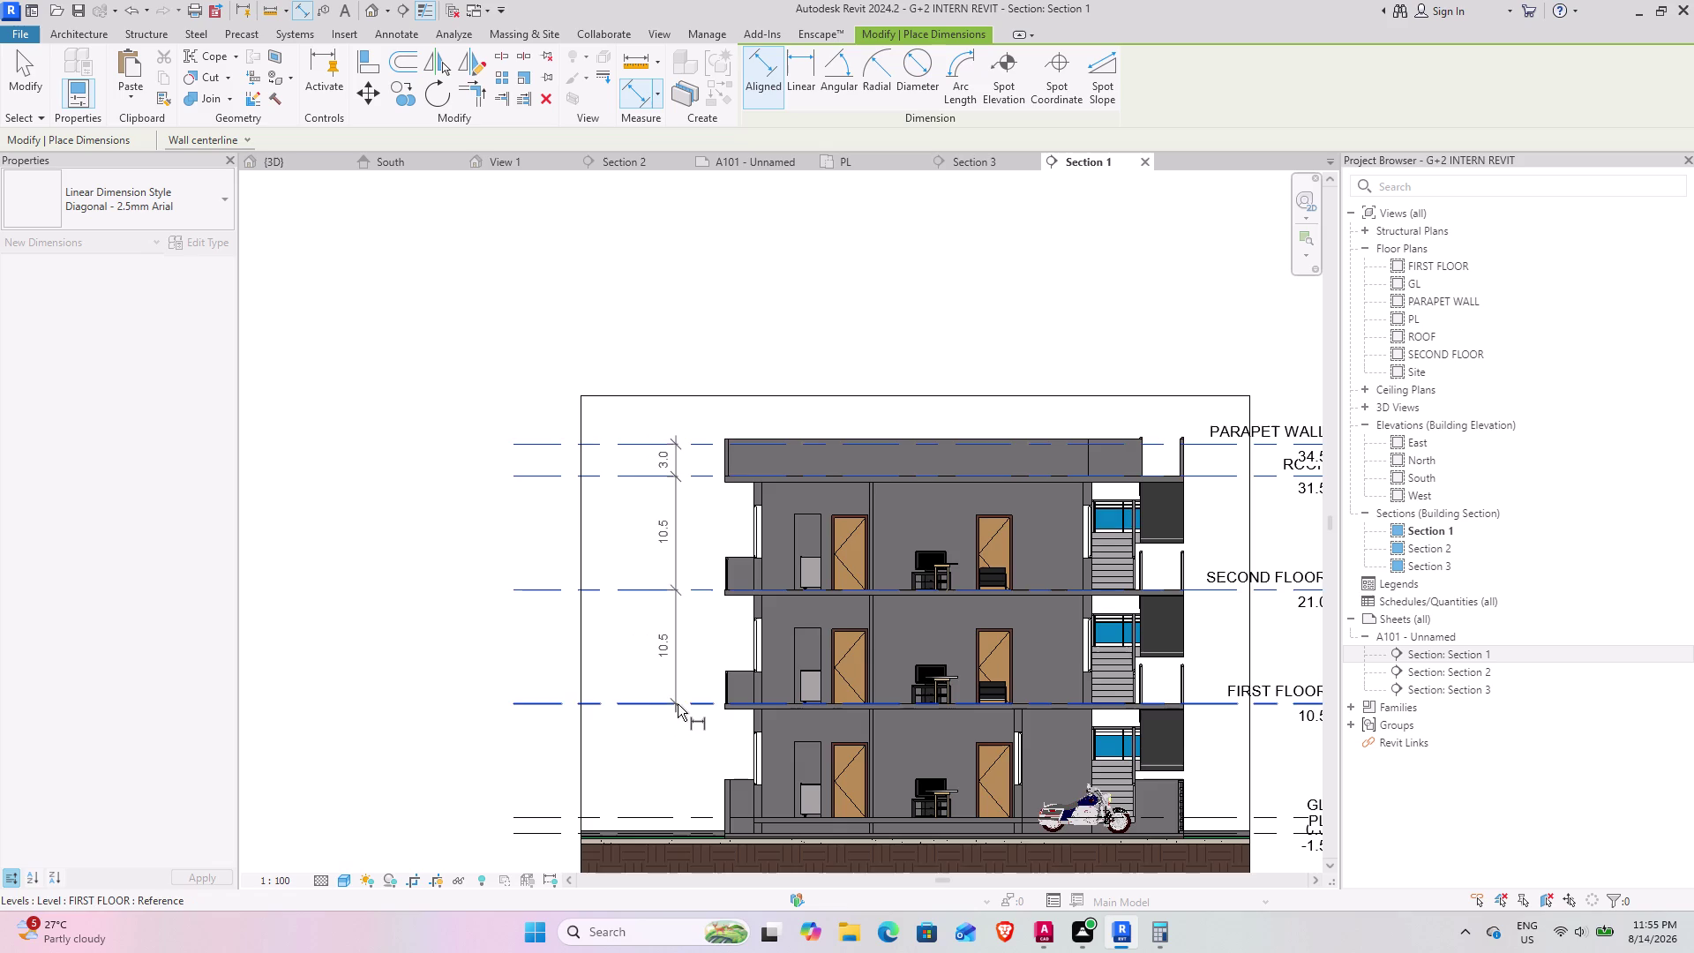
Add GL and PL, place the string left of the building, and set it to EQ.
middle_drag(663, 695, 568, 567)
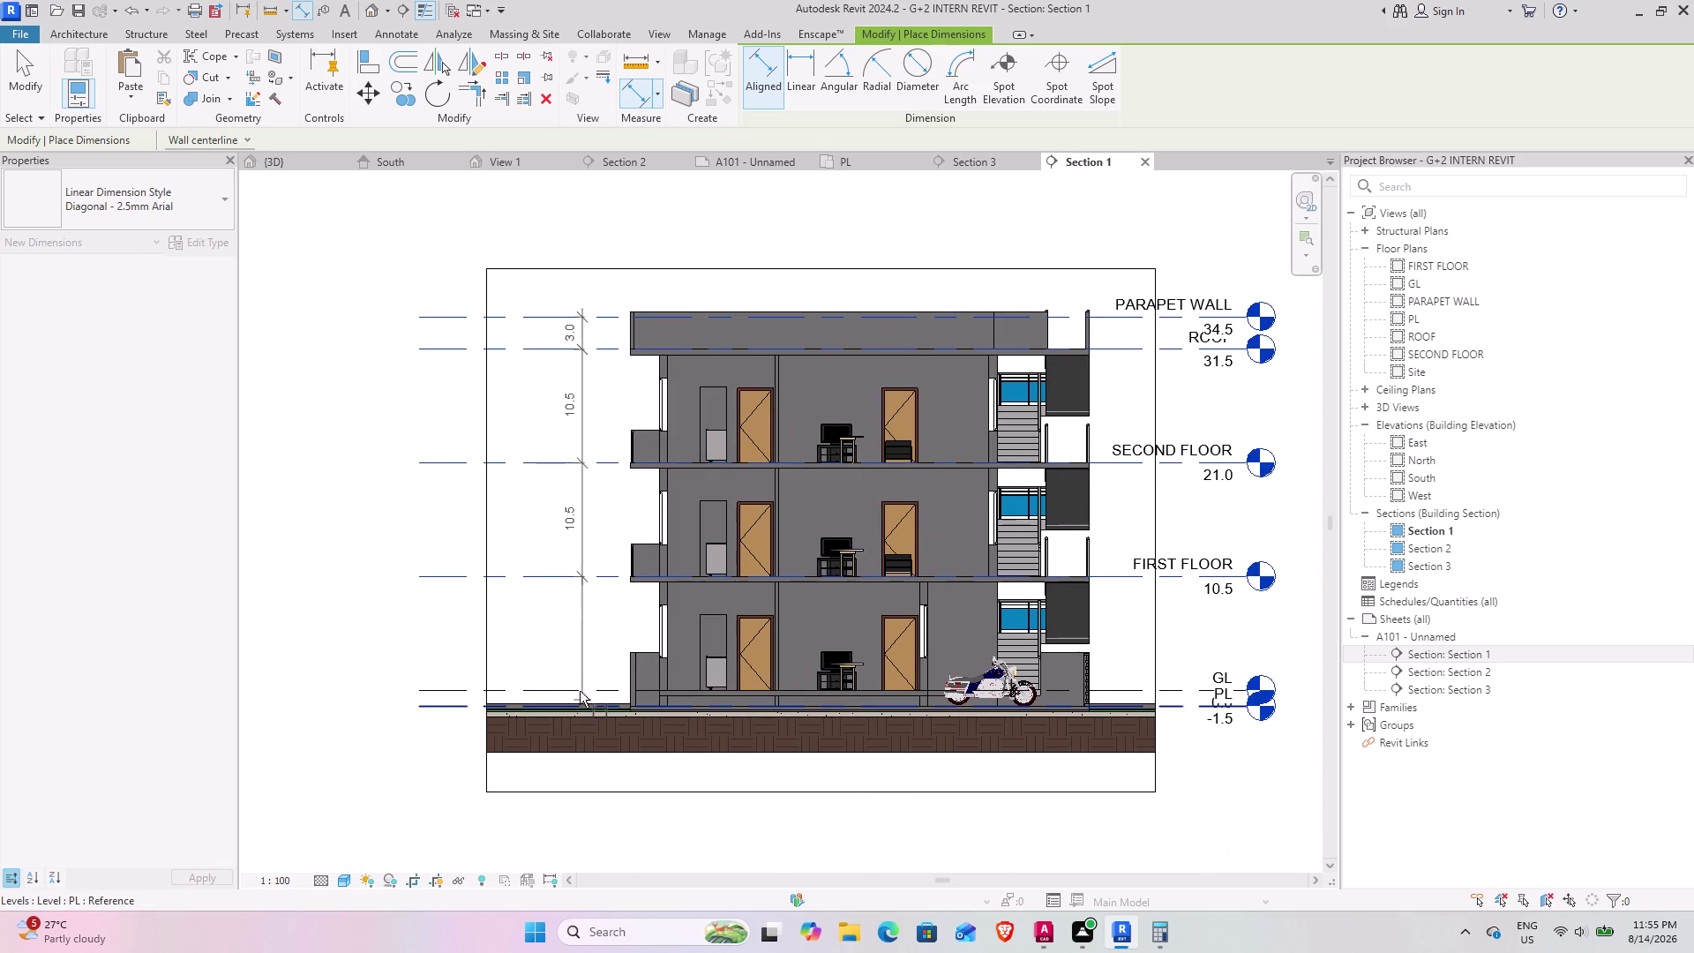
click(577, 685)
click(579, 700)
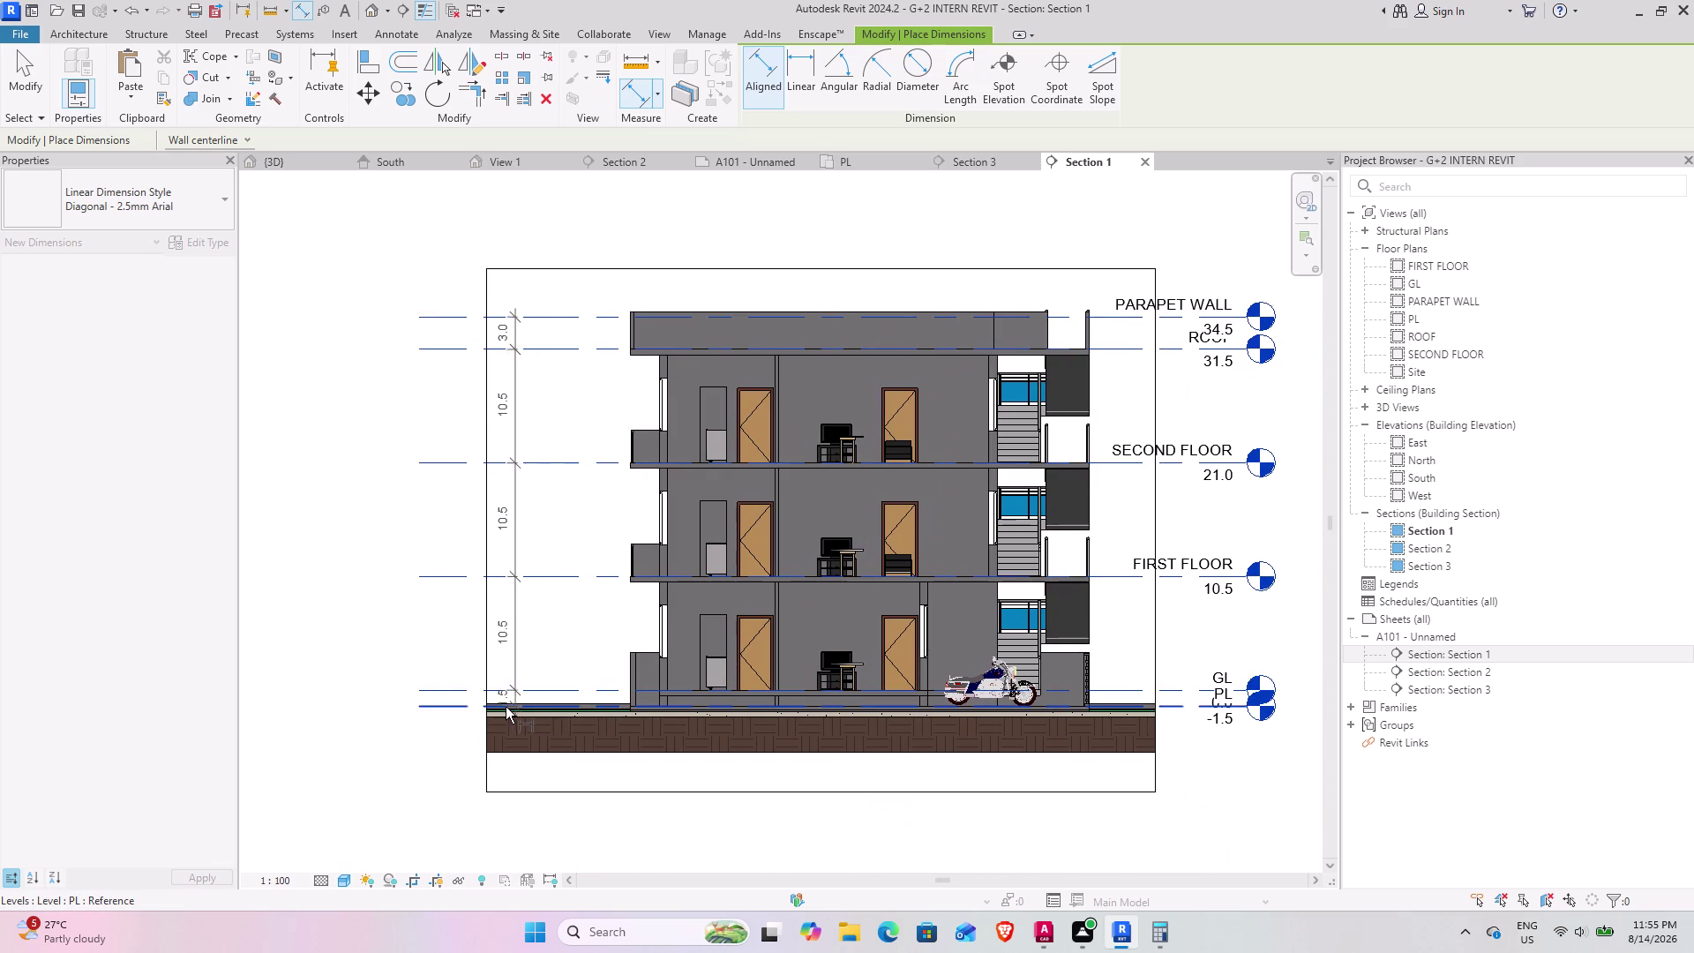
click(448, 703)
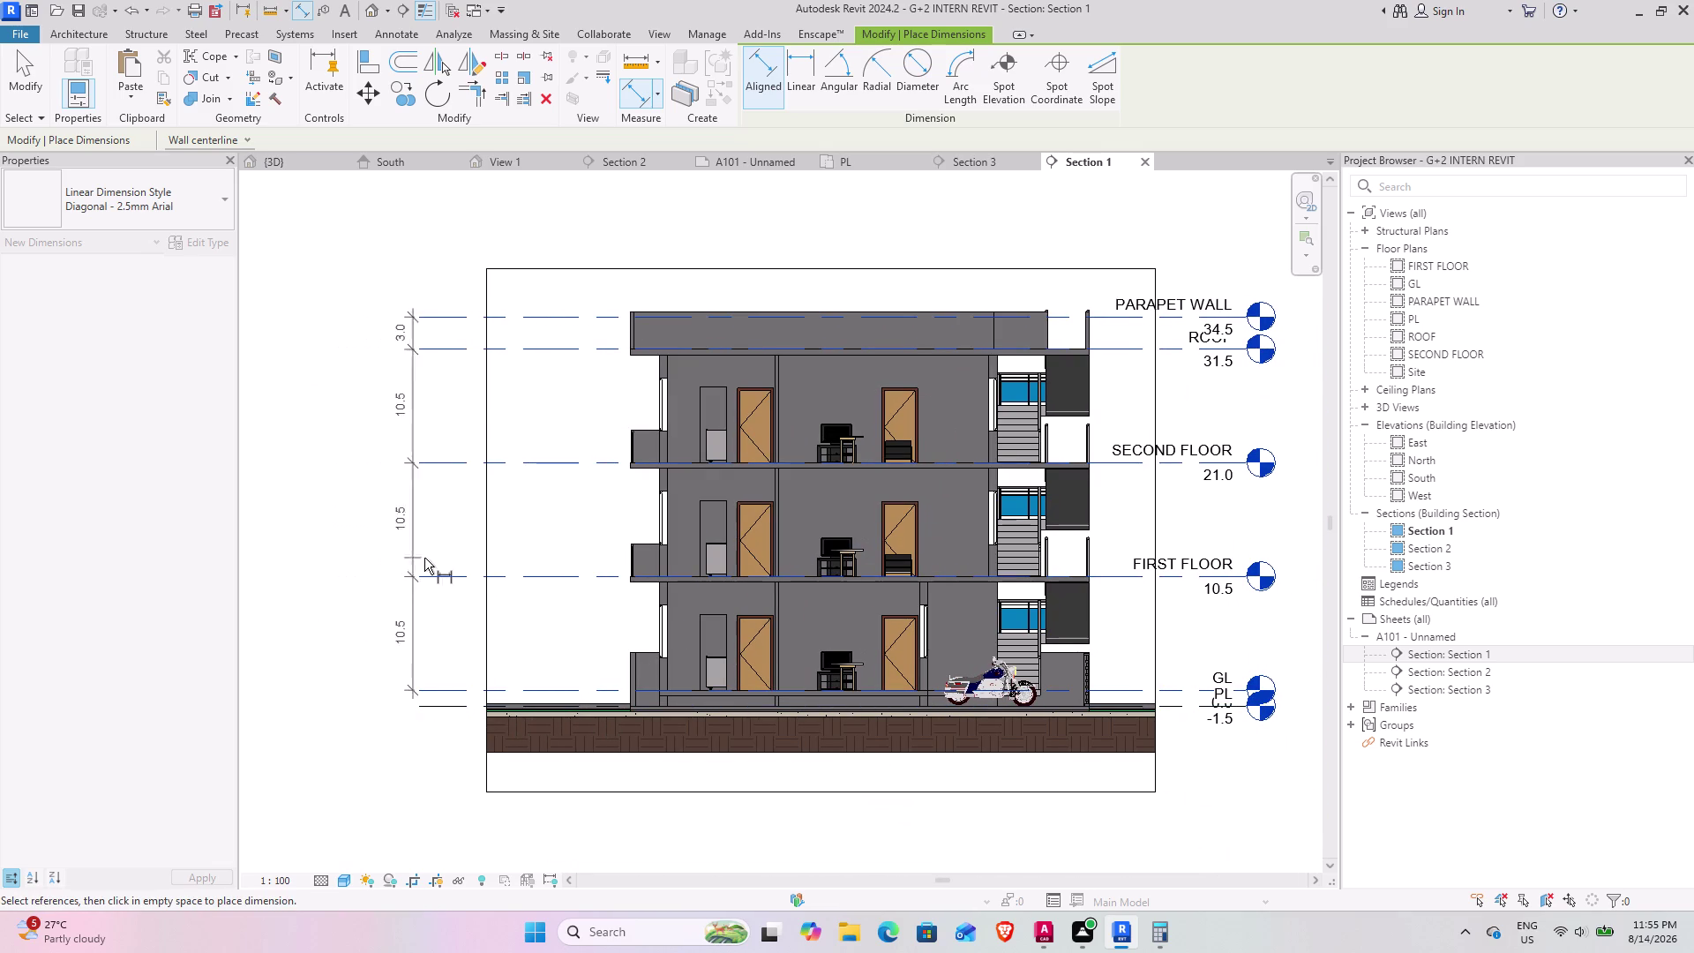
click(466, 640)
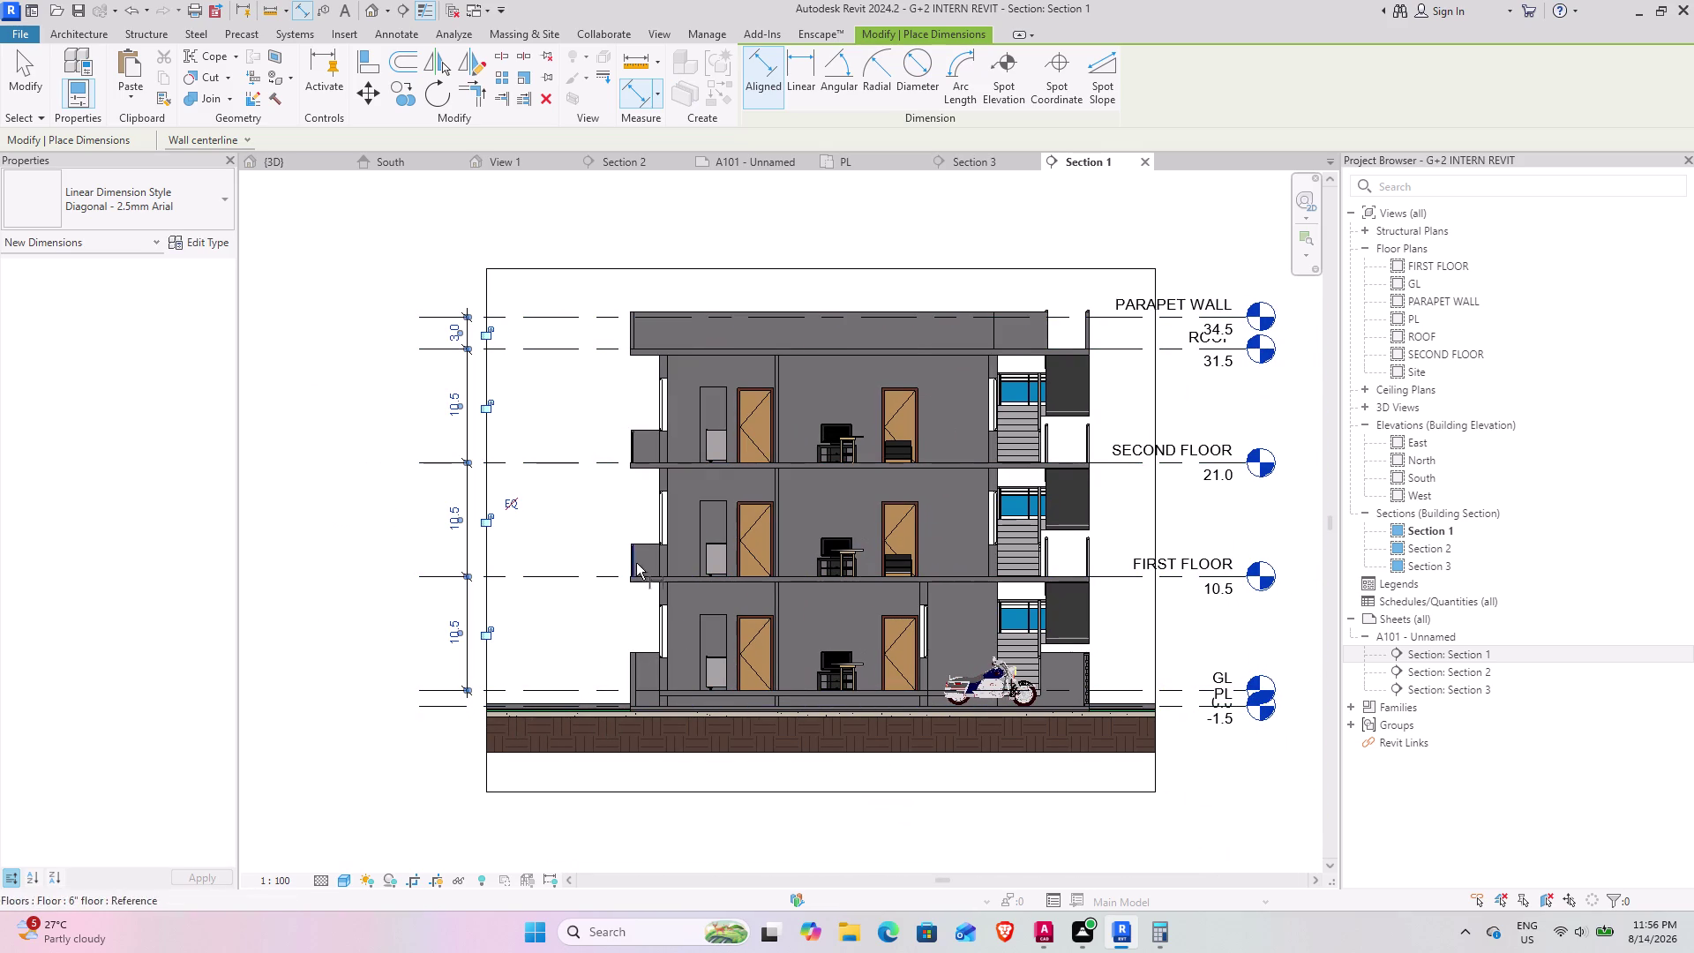
click(510, 502)
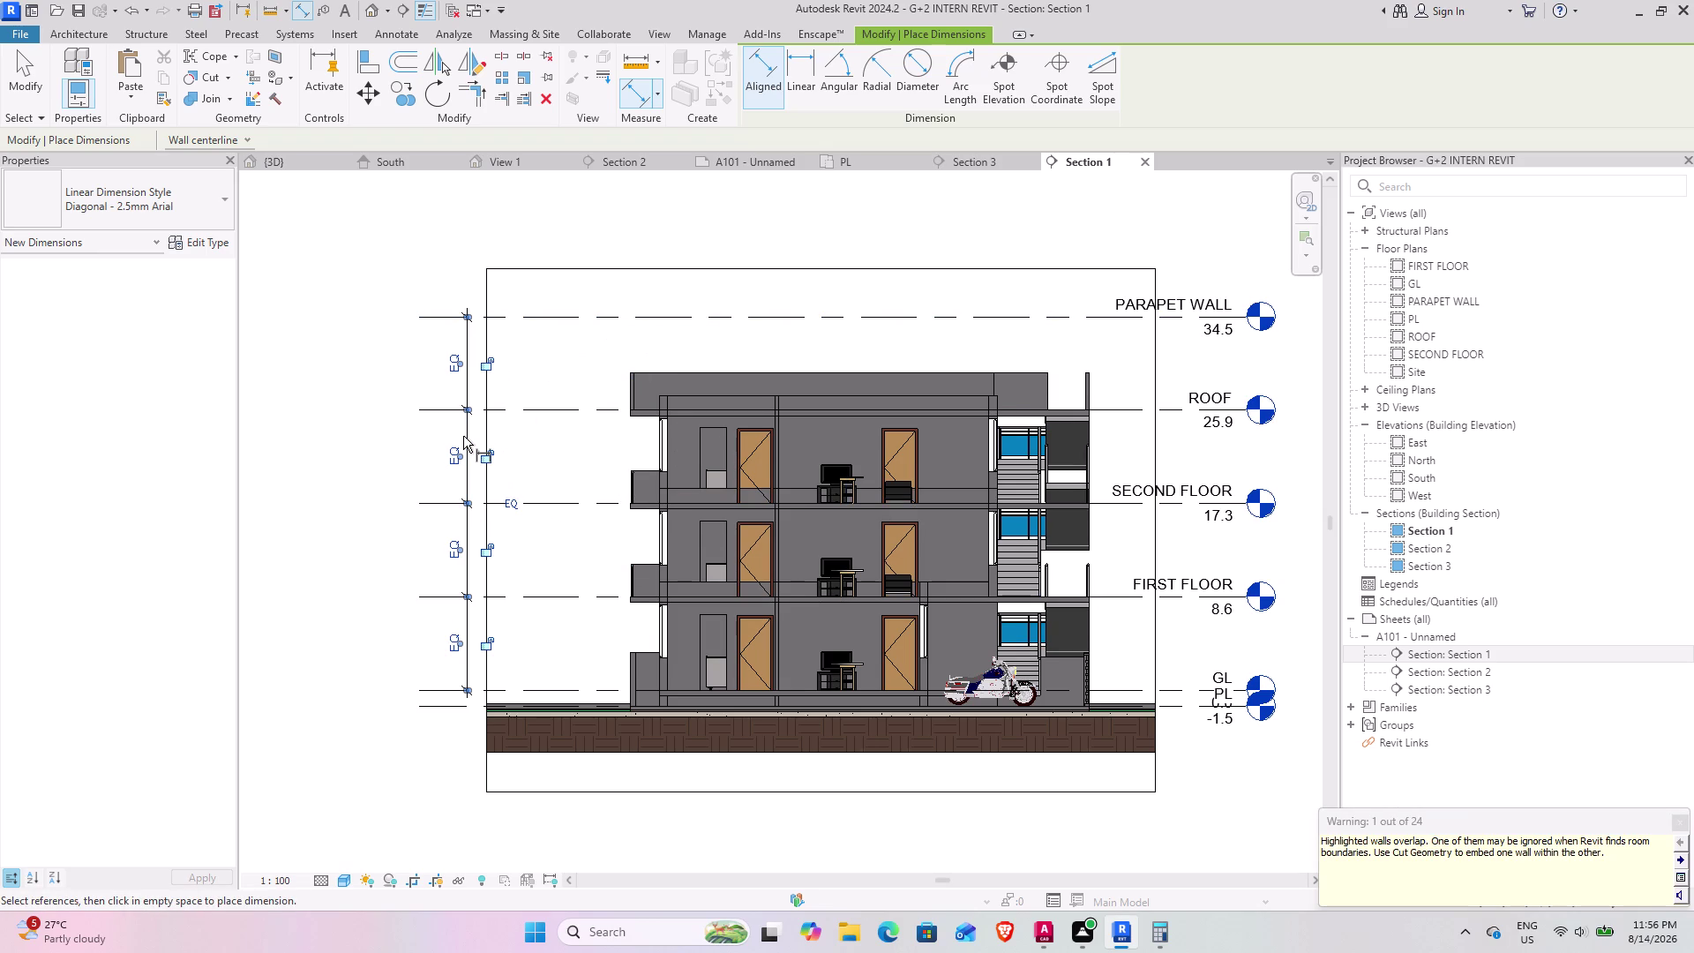
Undo the equal spacing and the level dimension string in Section 1.
key(ctrl+z)
key(ctrl+z)
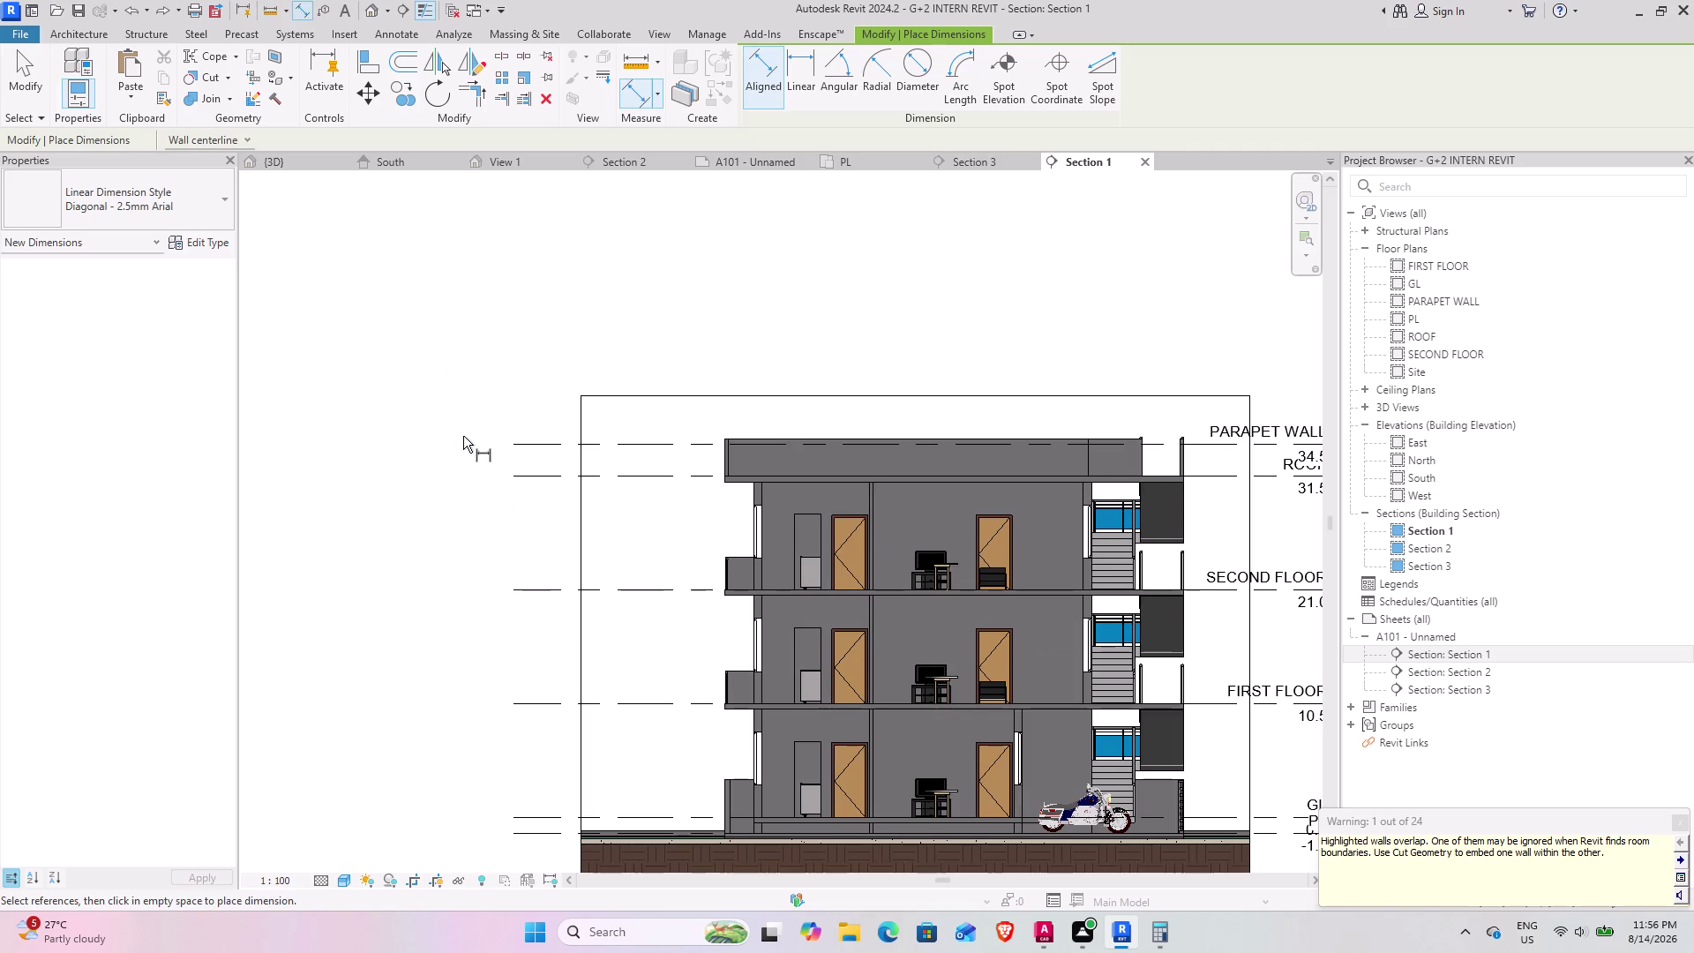
scroll(down, 3)
scroll(down, 3)
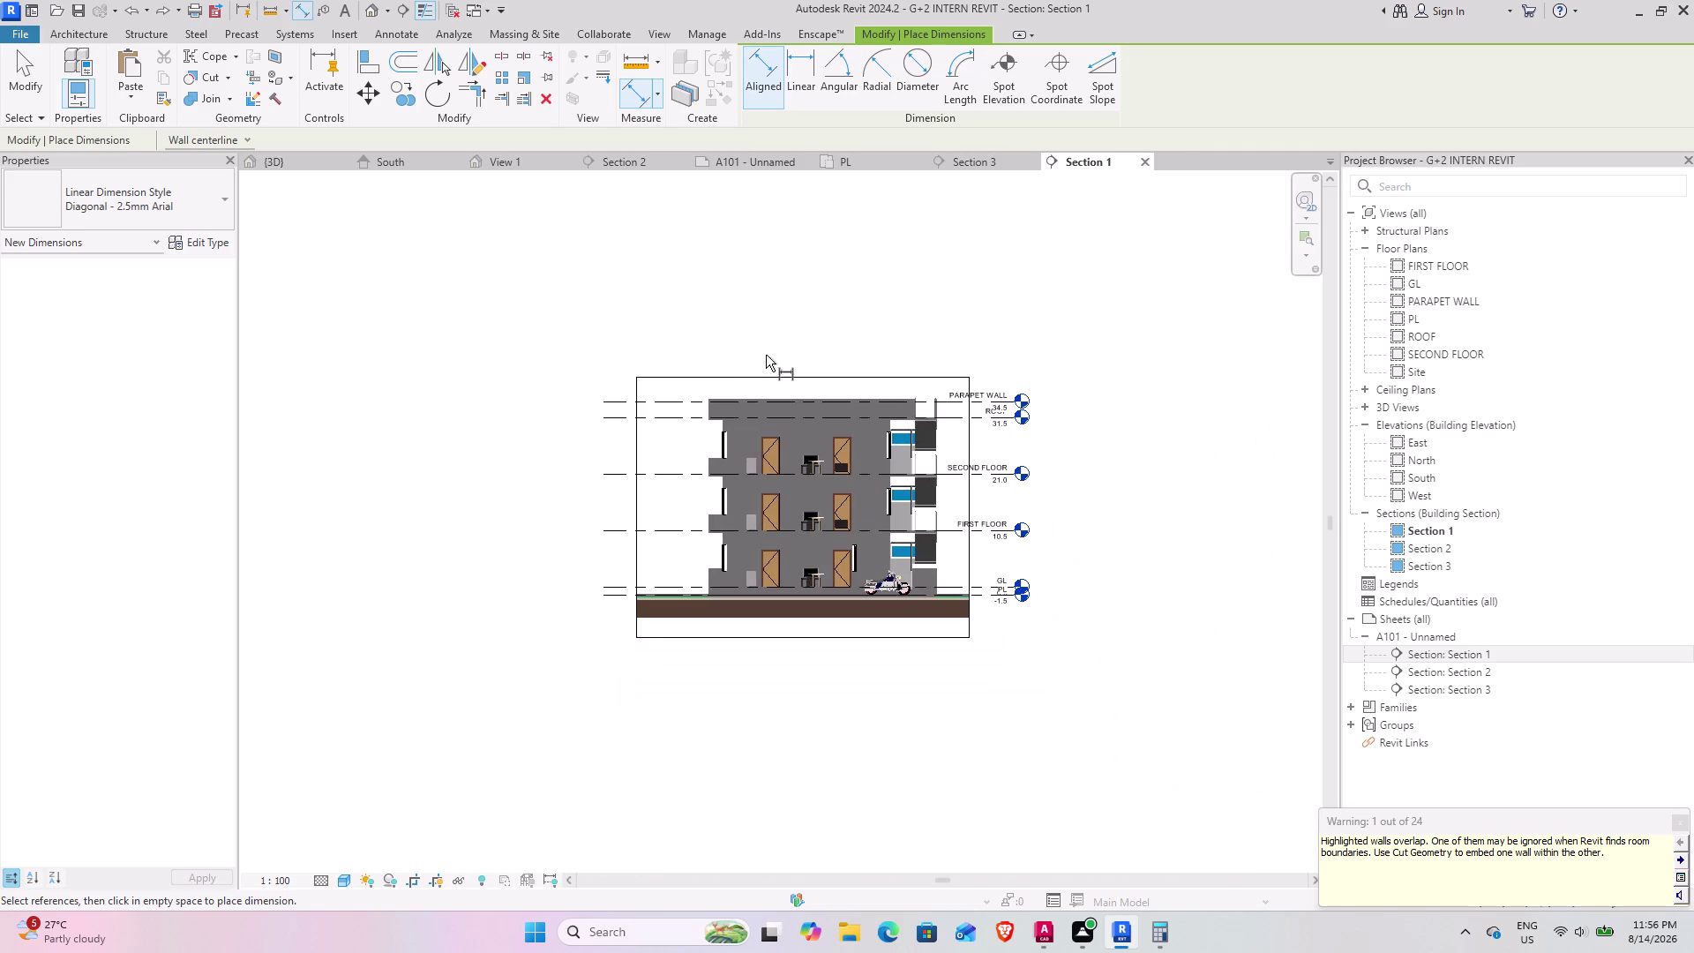
Dismiss the overlapping-walls warning and switch to the {3D} view.
double_click(1690, 824)
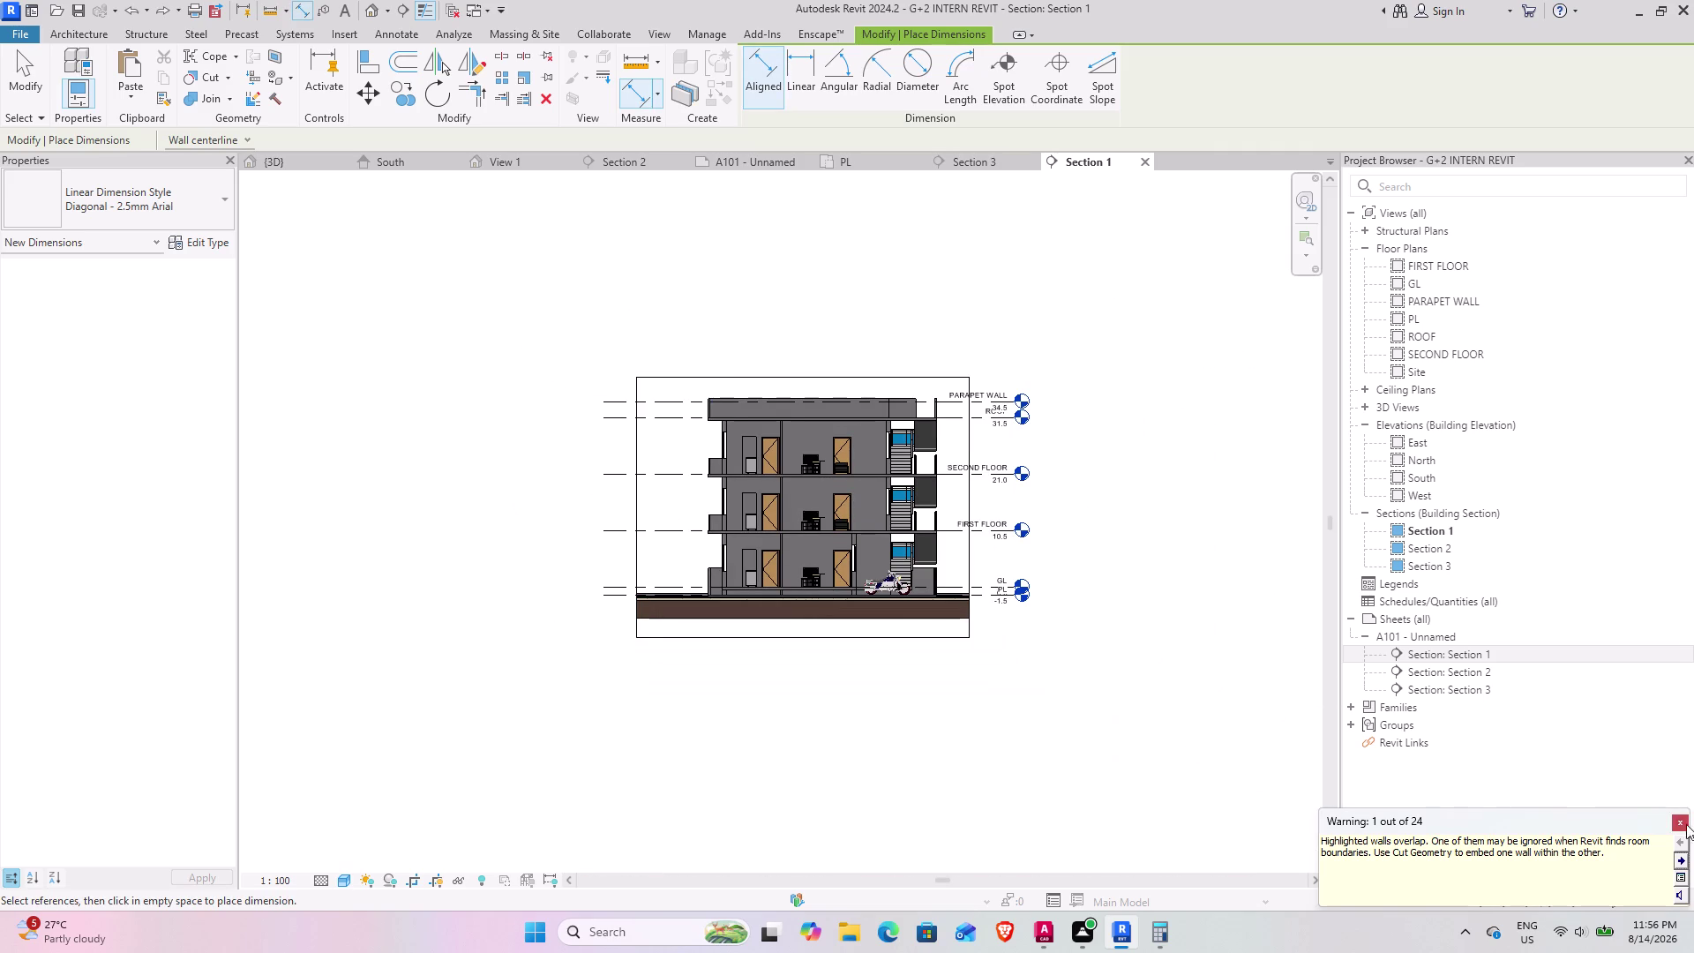
click(1683, 822)
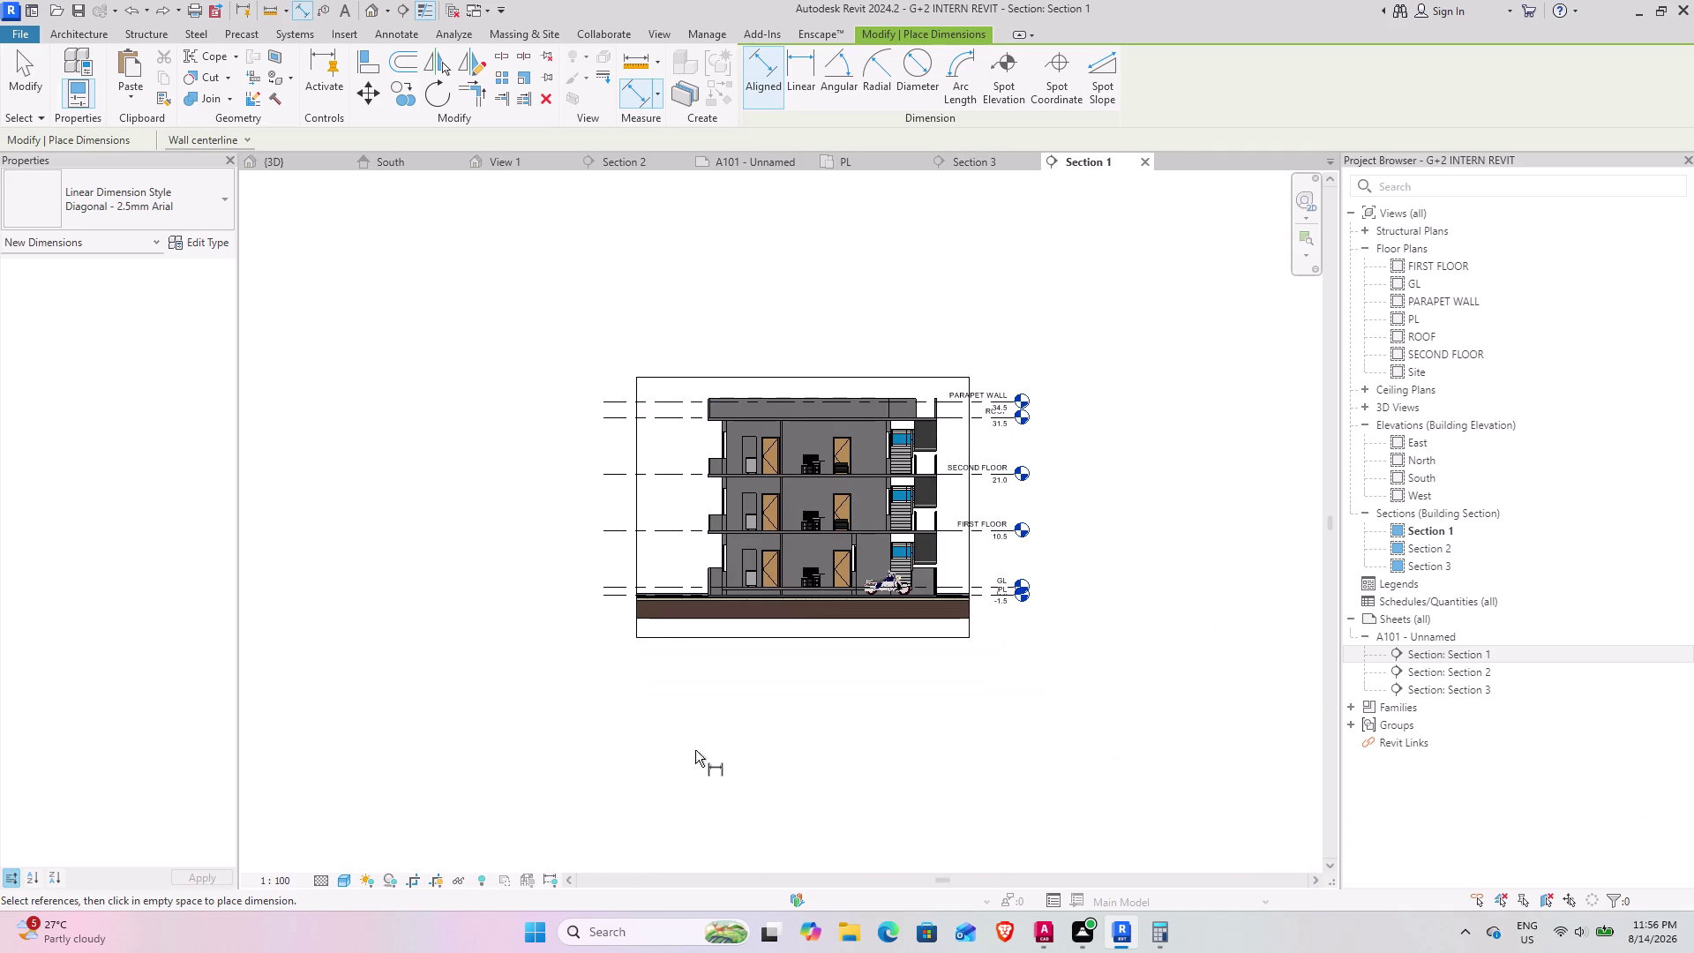
key(ctrl+s)
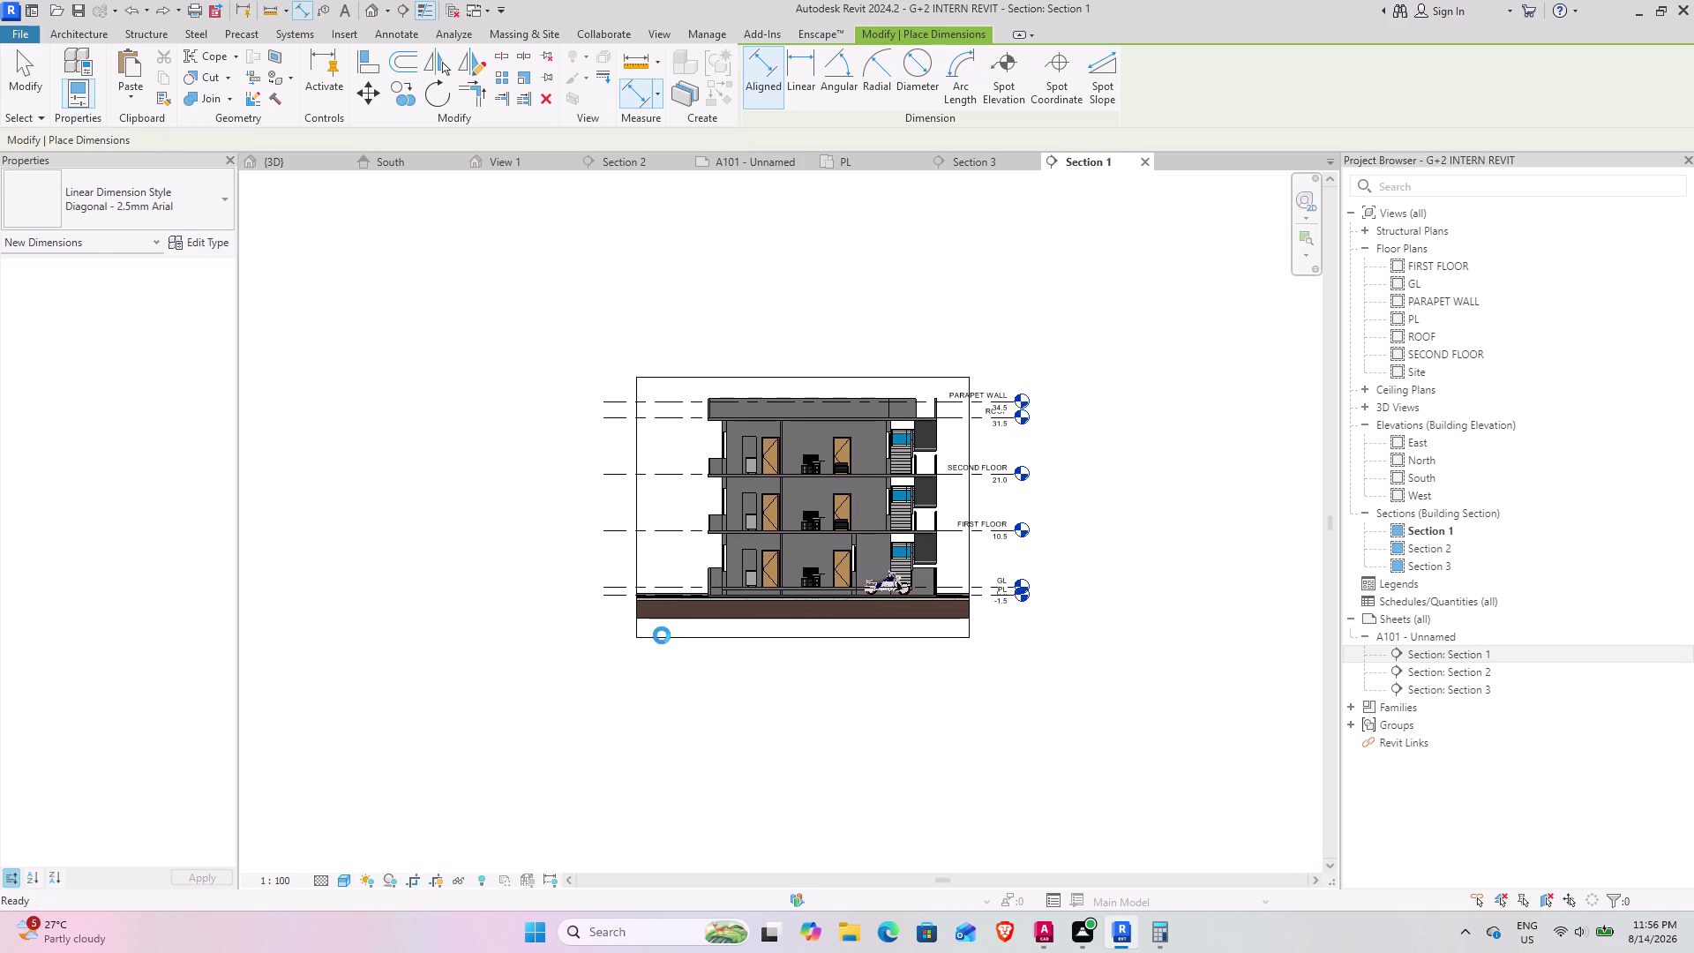
click(277, 157)
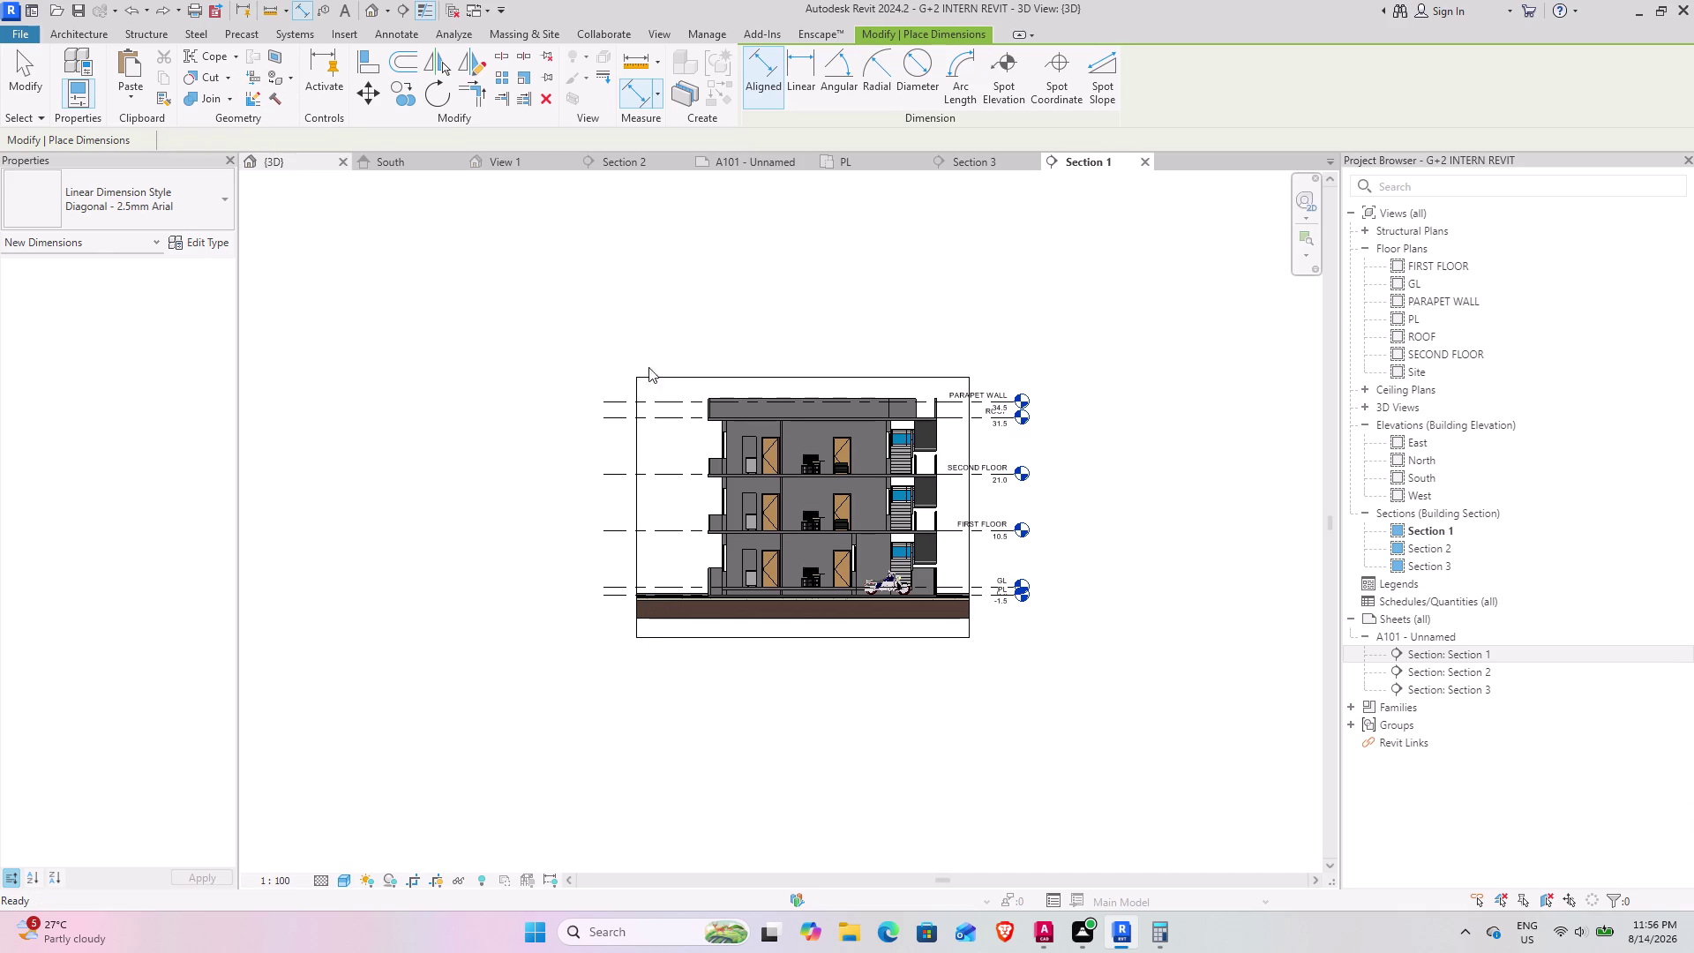
Orbit and zoom the 3D view to inspect the front compound wall, entrance and gate.
scroll(down, 3)
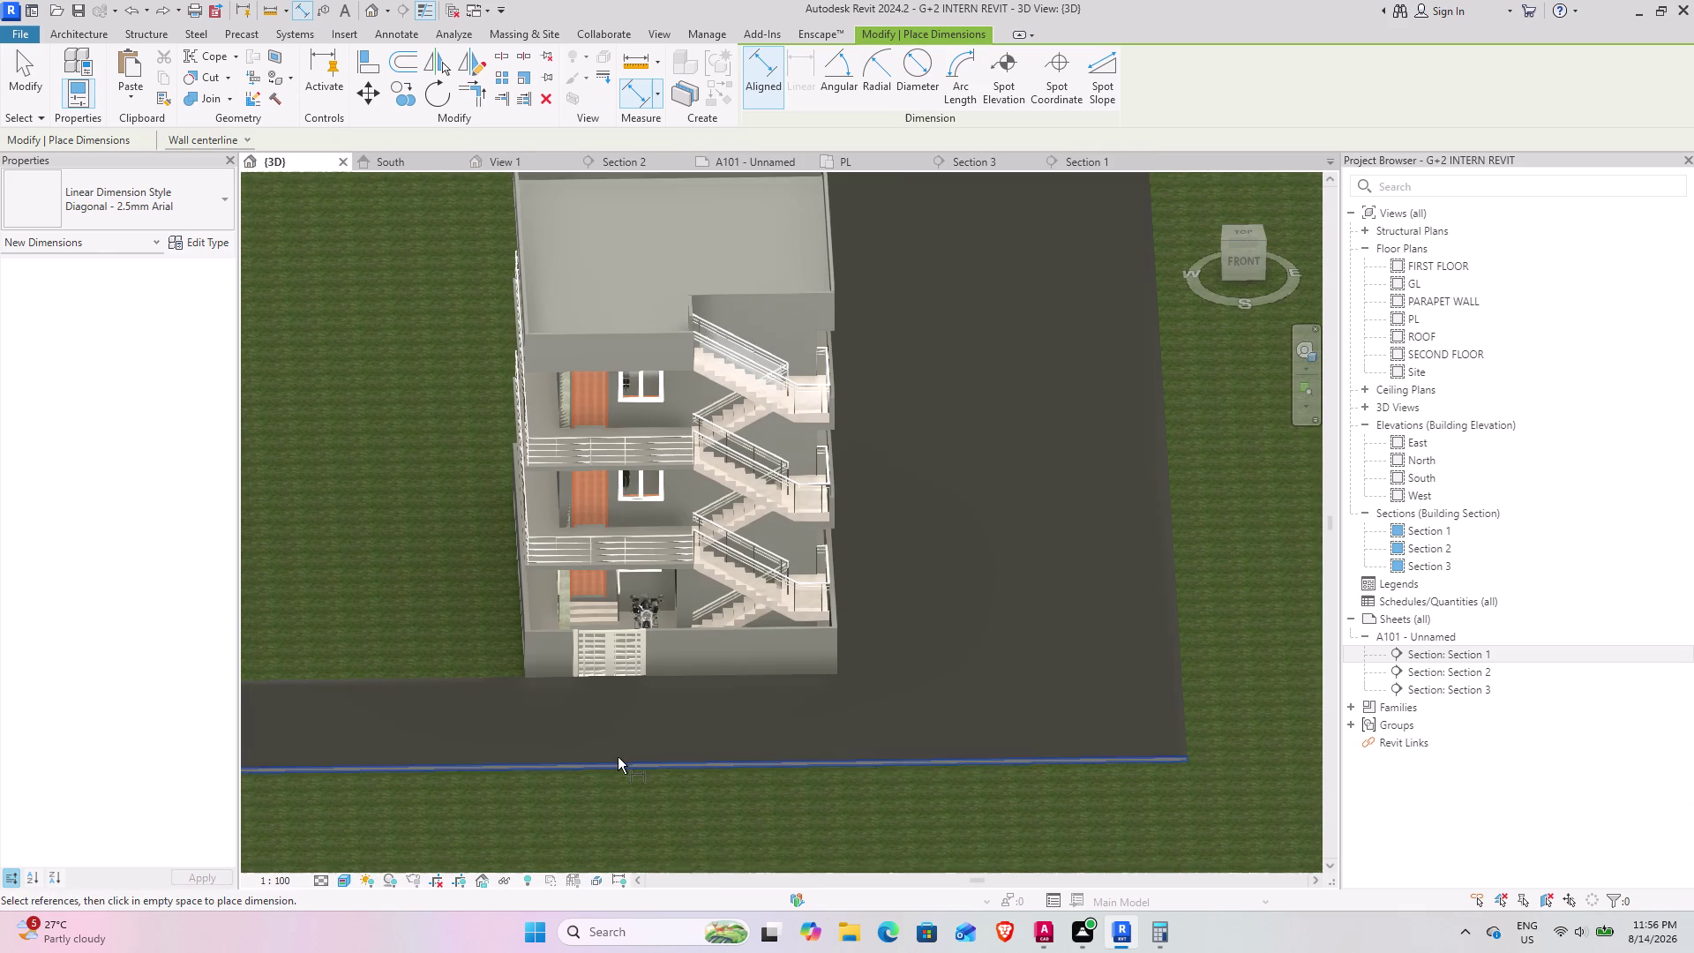
middle_drag(617, 751, 693, 769)
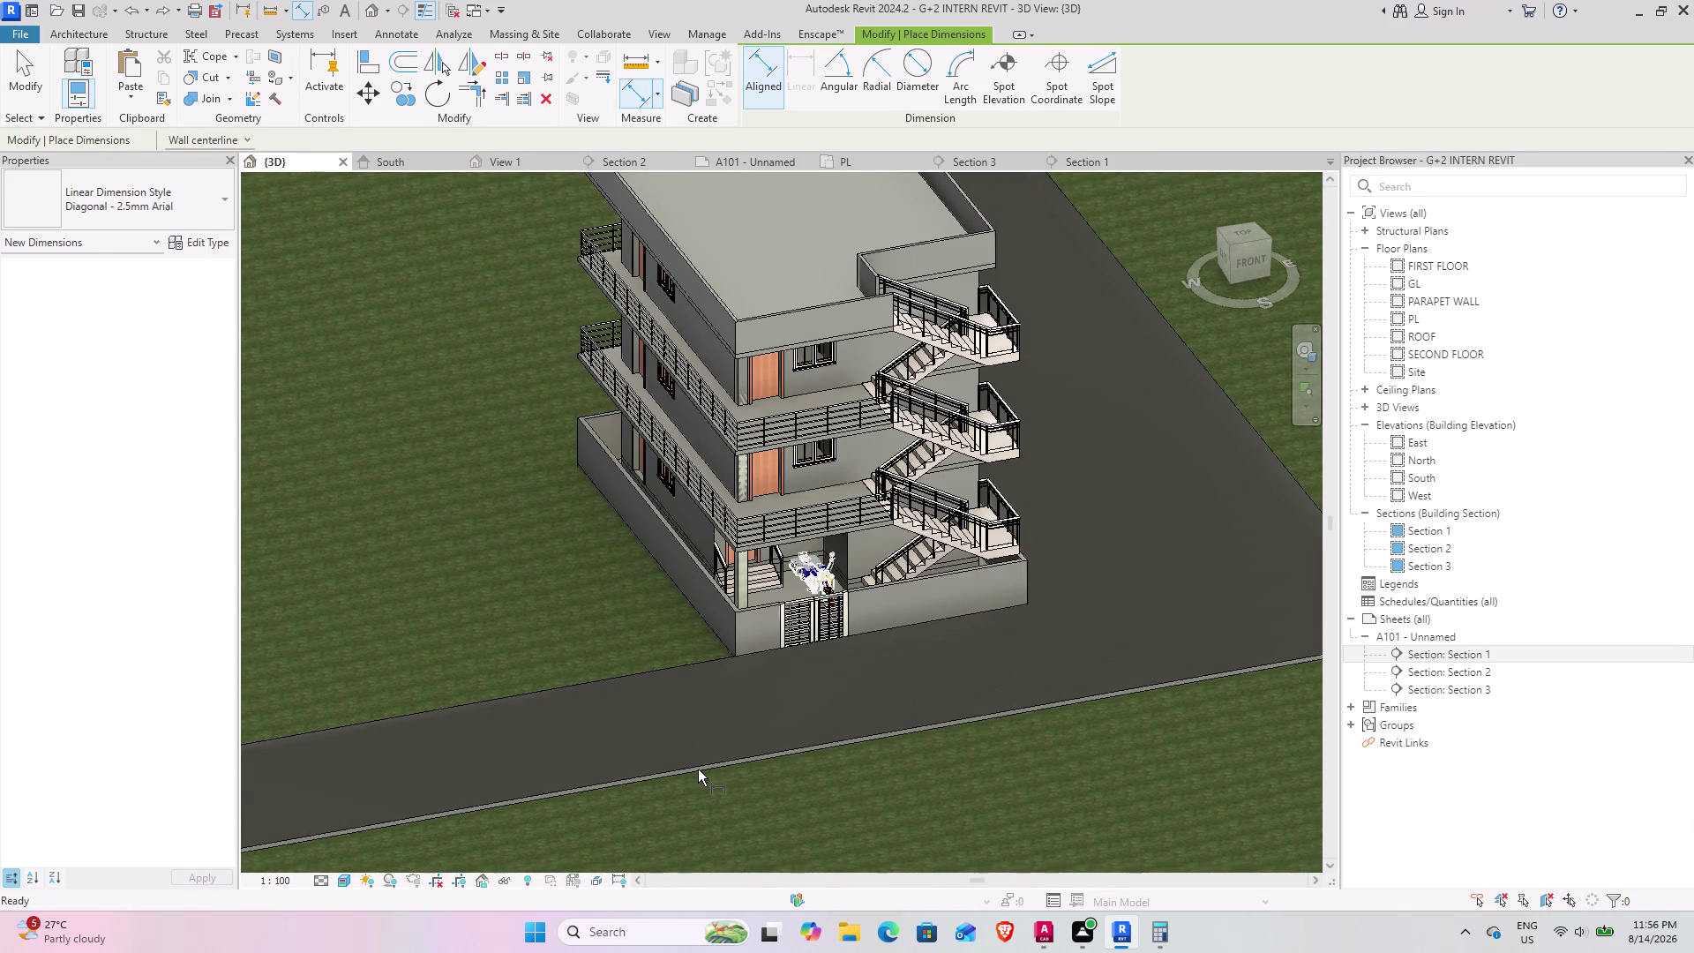
key(ctrl+s)
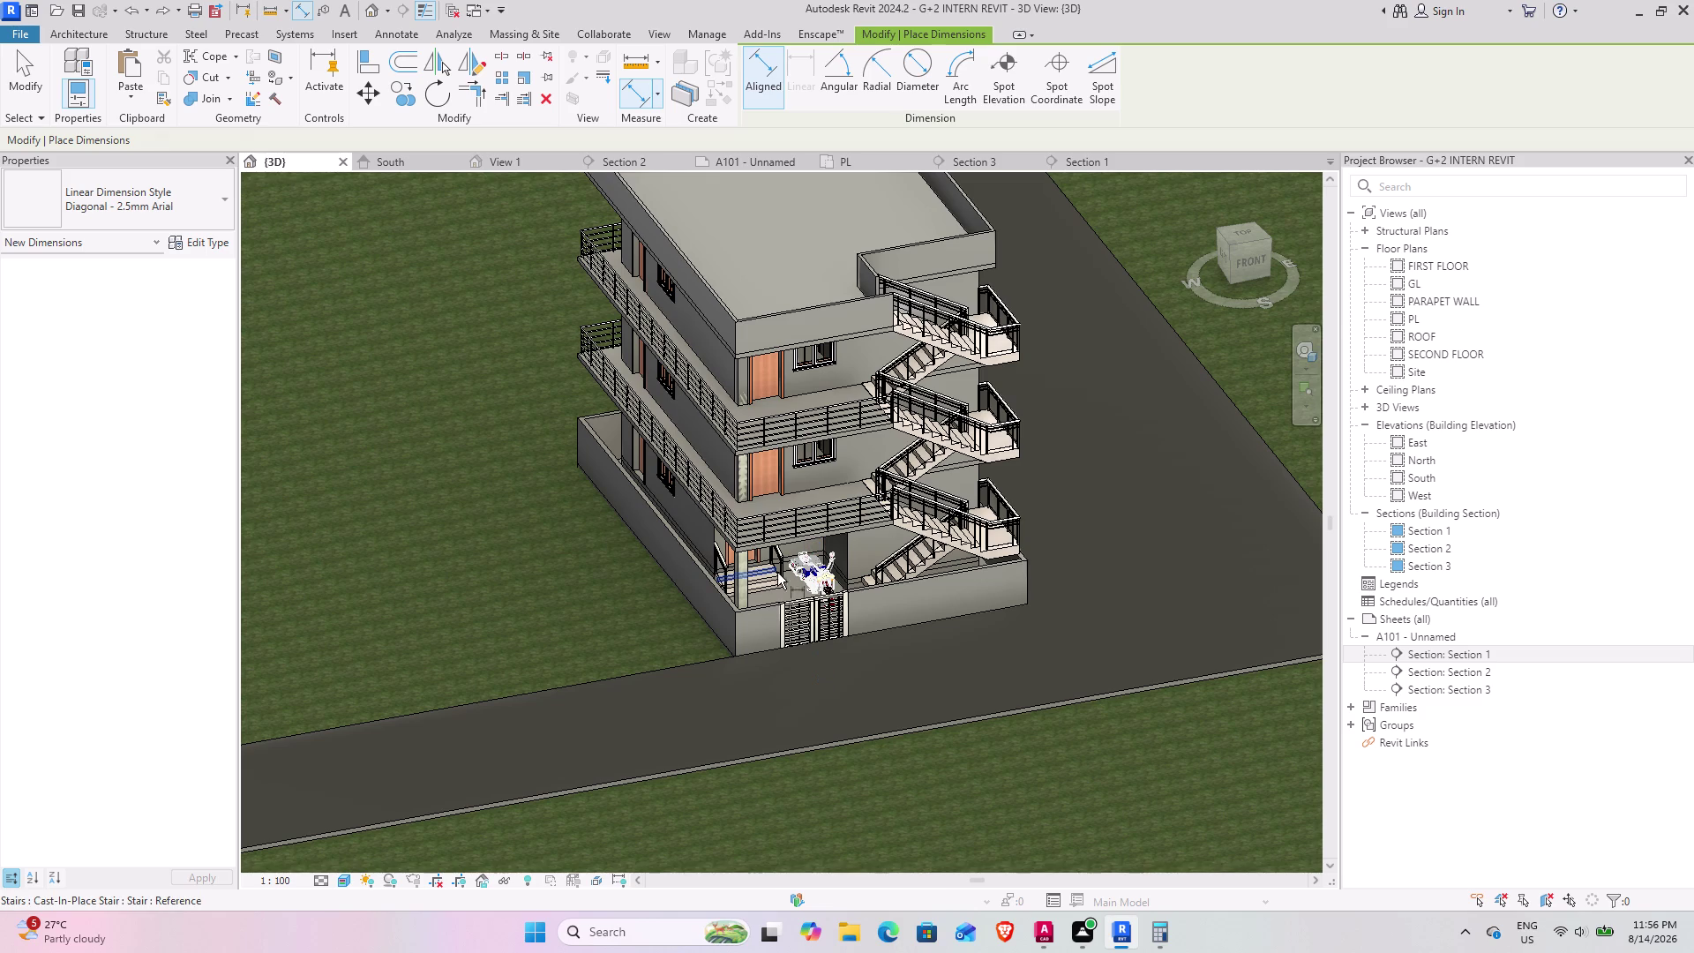
key(ctrl+s)
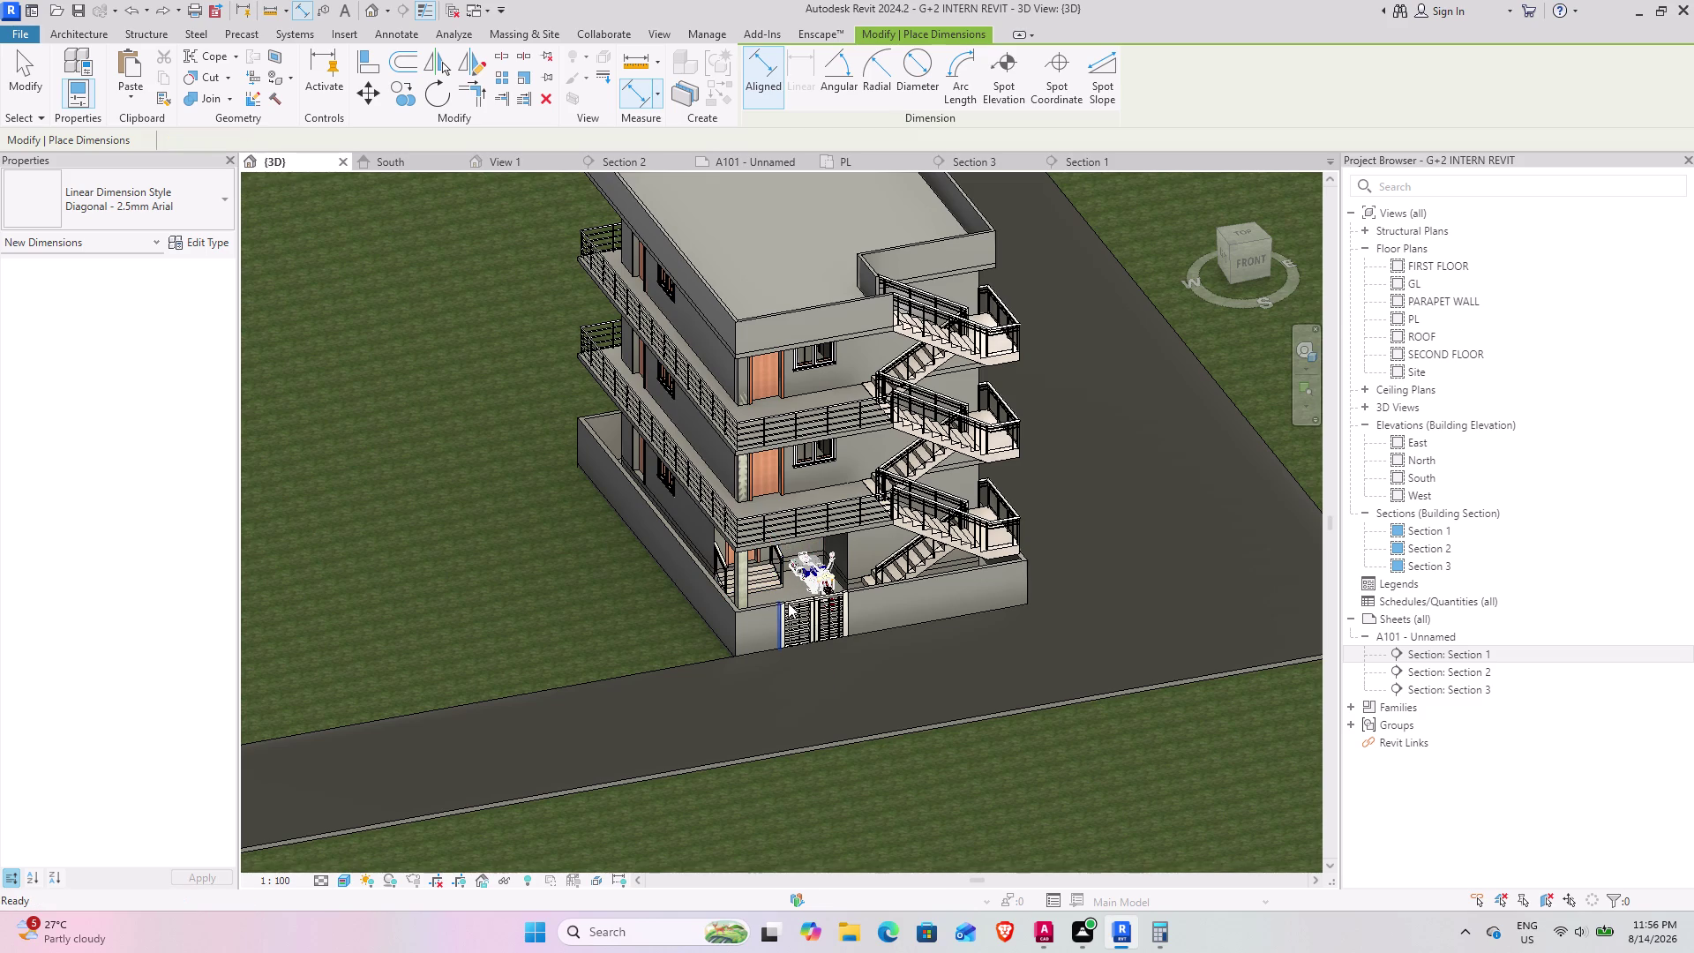
scroll(up, 3)
scroll(up, 3)
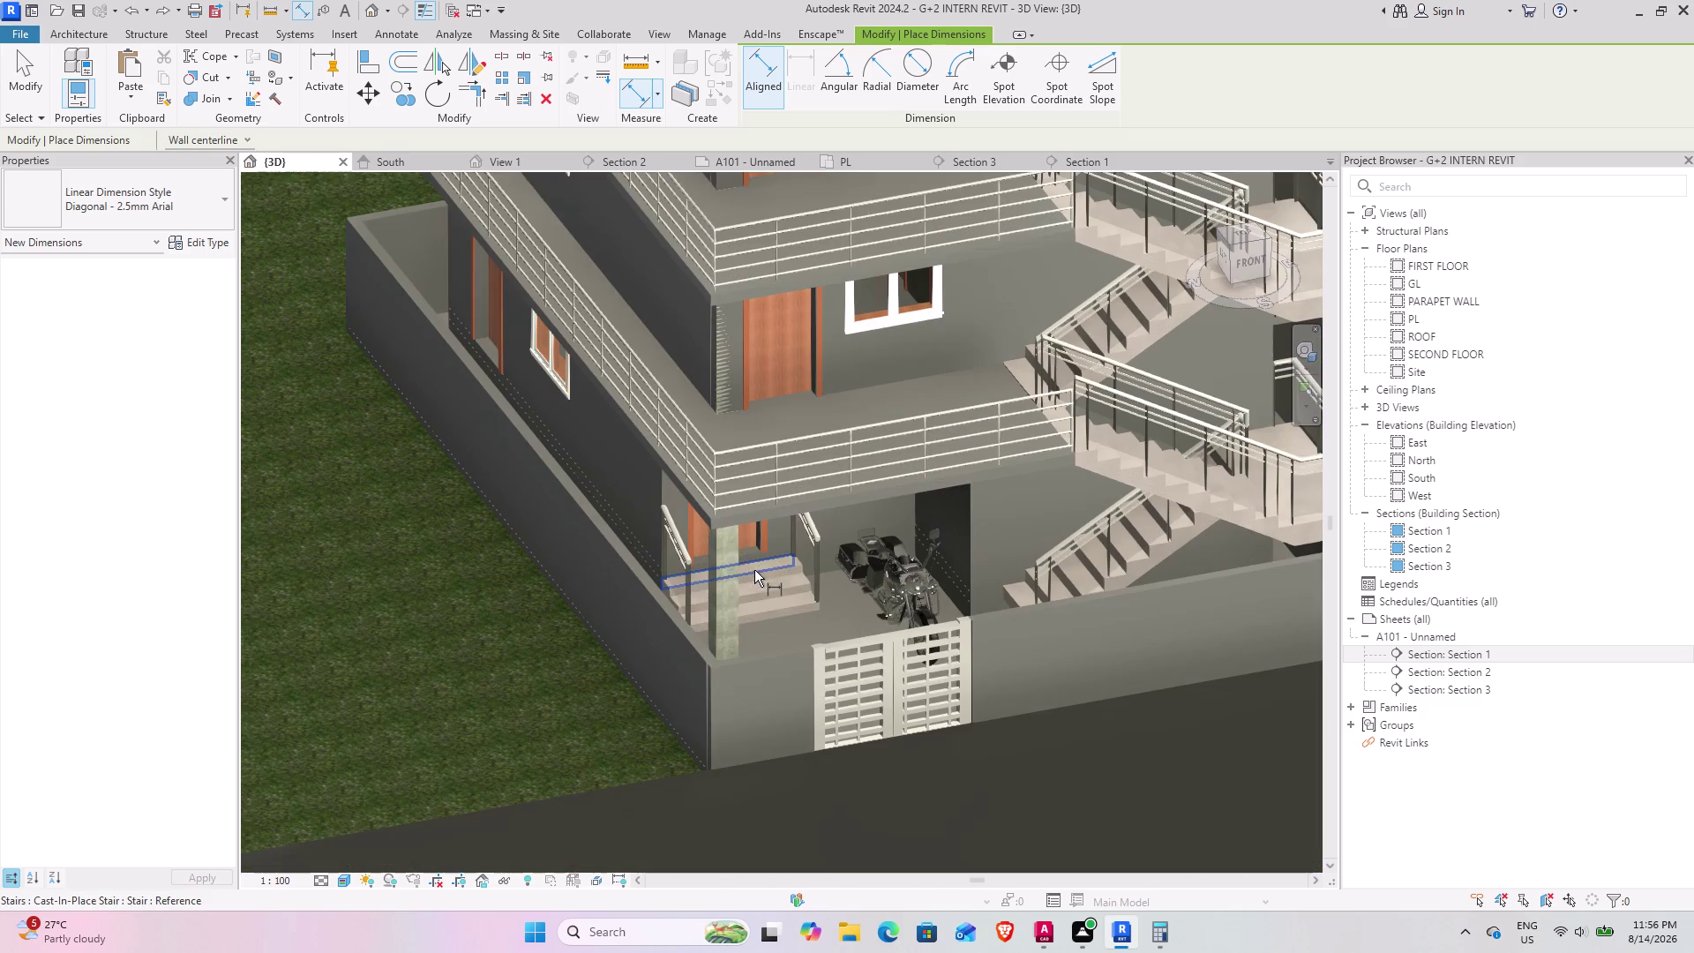
scroll(down, 3)
middle_drag(769, 621, 765, 608)
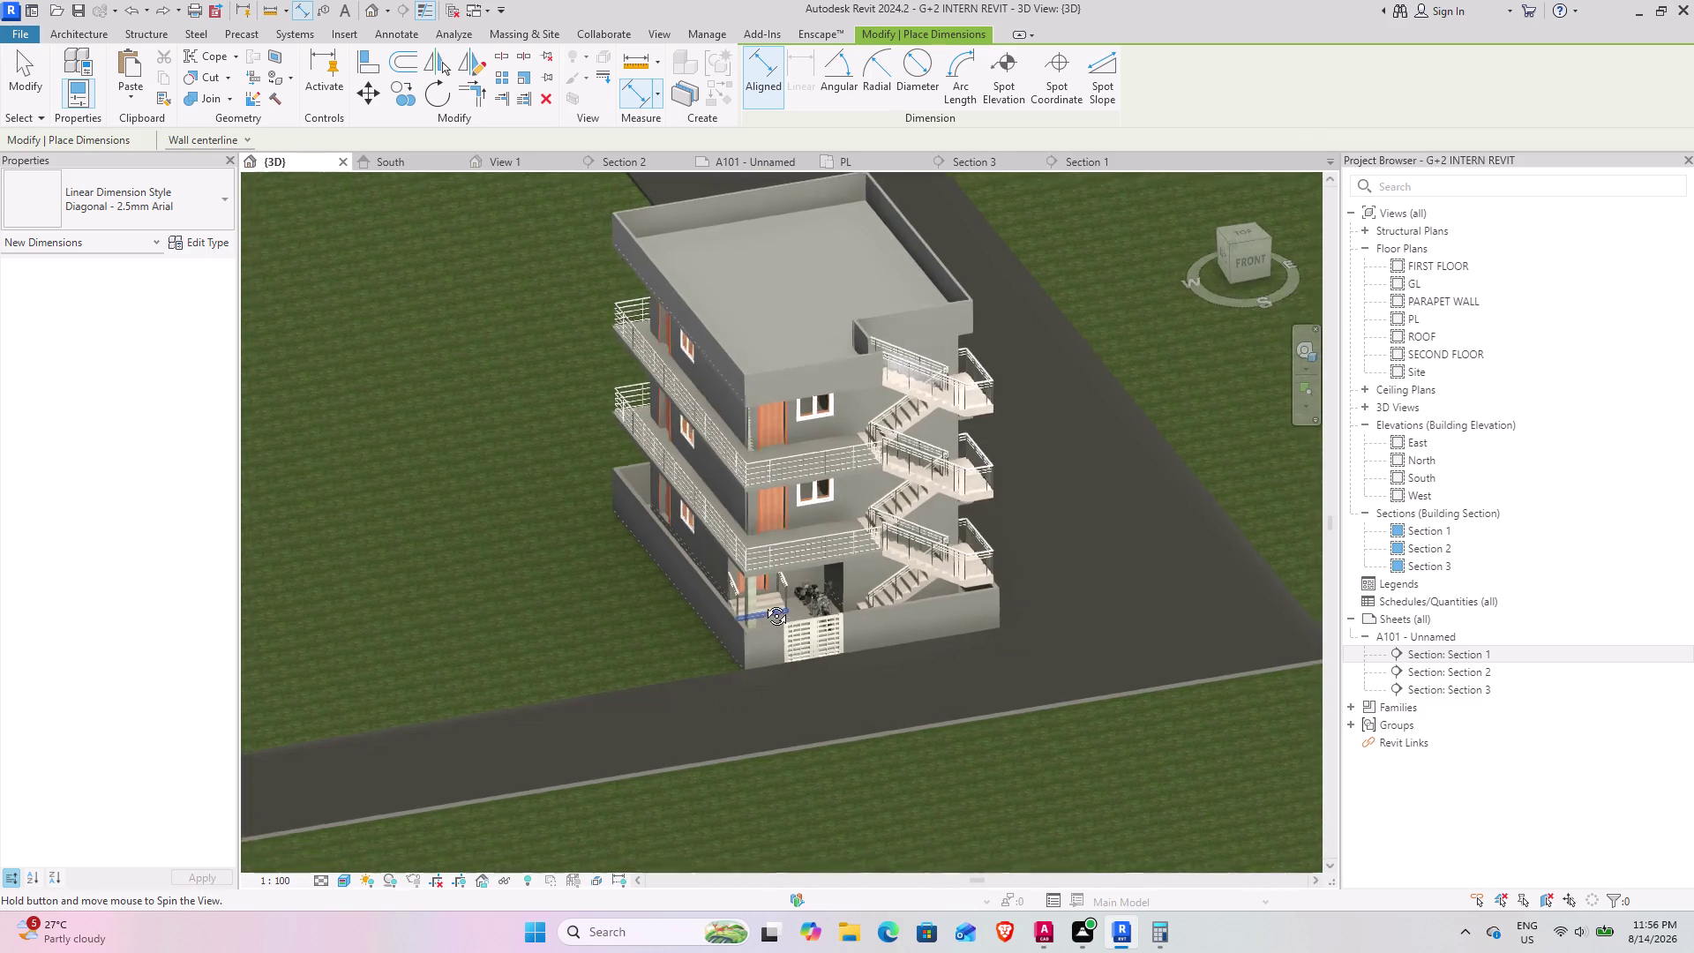
middle_drag(765, 608, 720, 480)
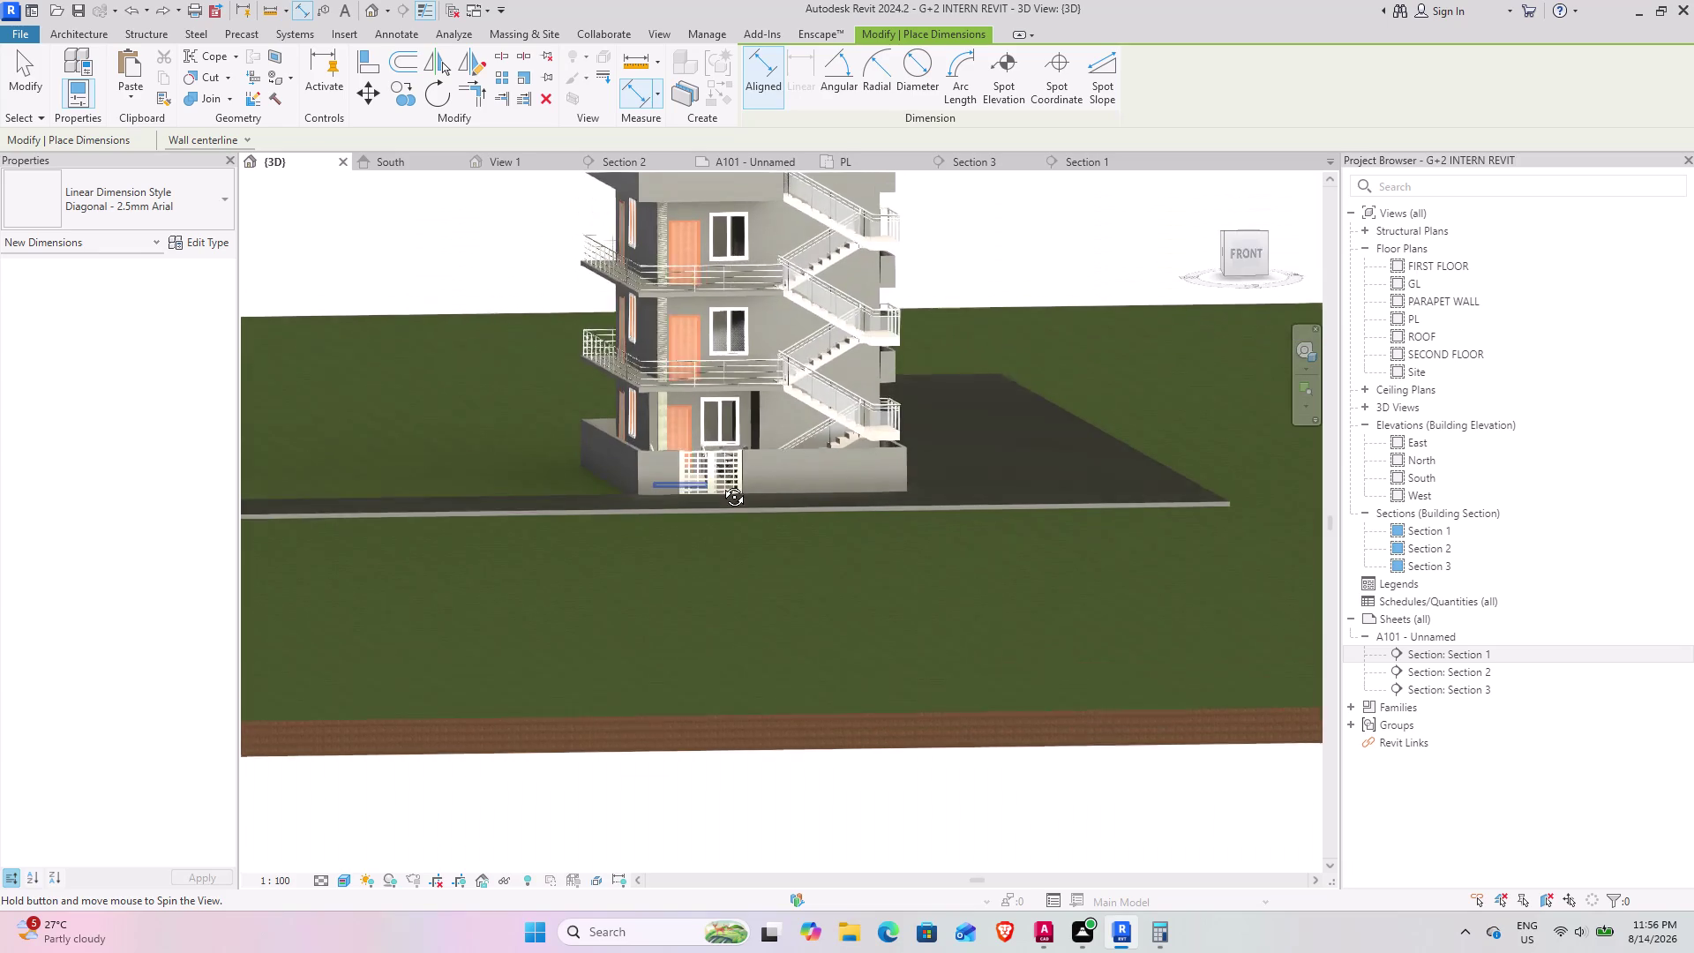
middle_drag(720, 480, 722, 495)
middle_drag(756, 505, 759, 703)
middle_drag(749, 546, 743, 526)
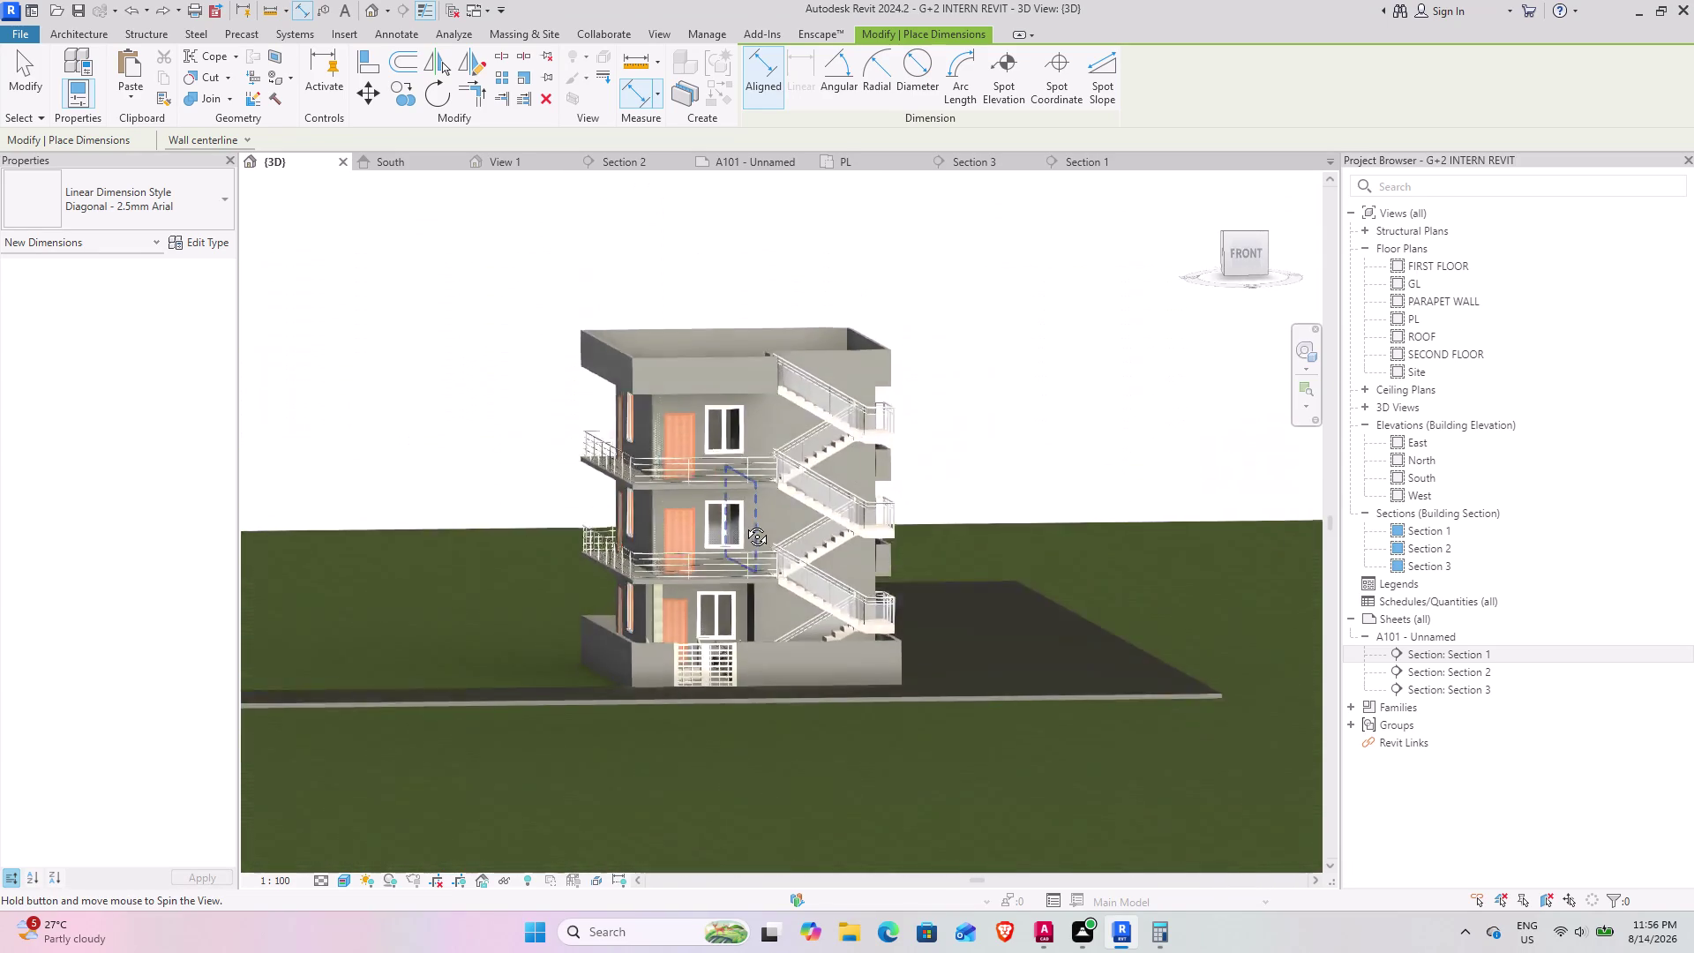
middle_drag(744, 526, 756, 577)
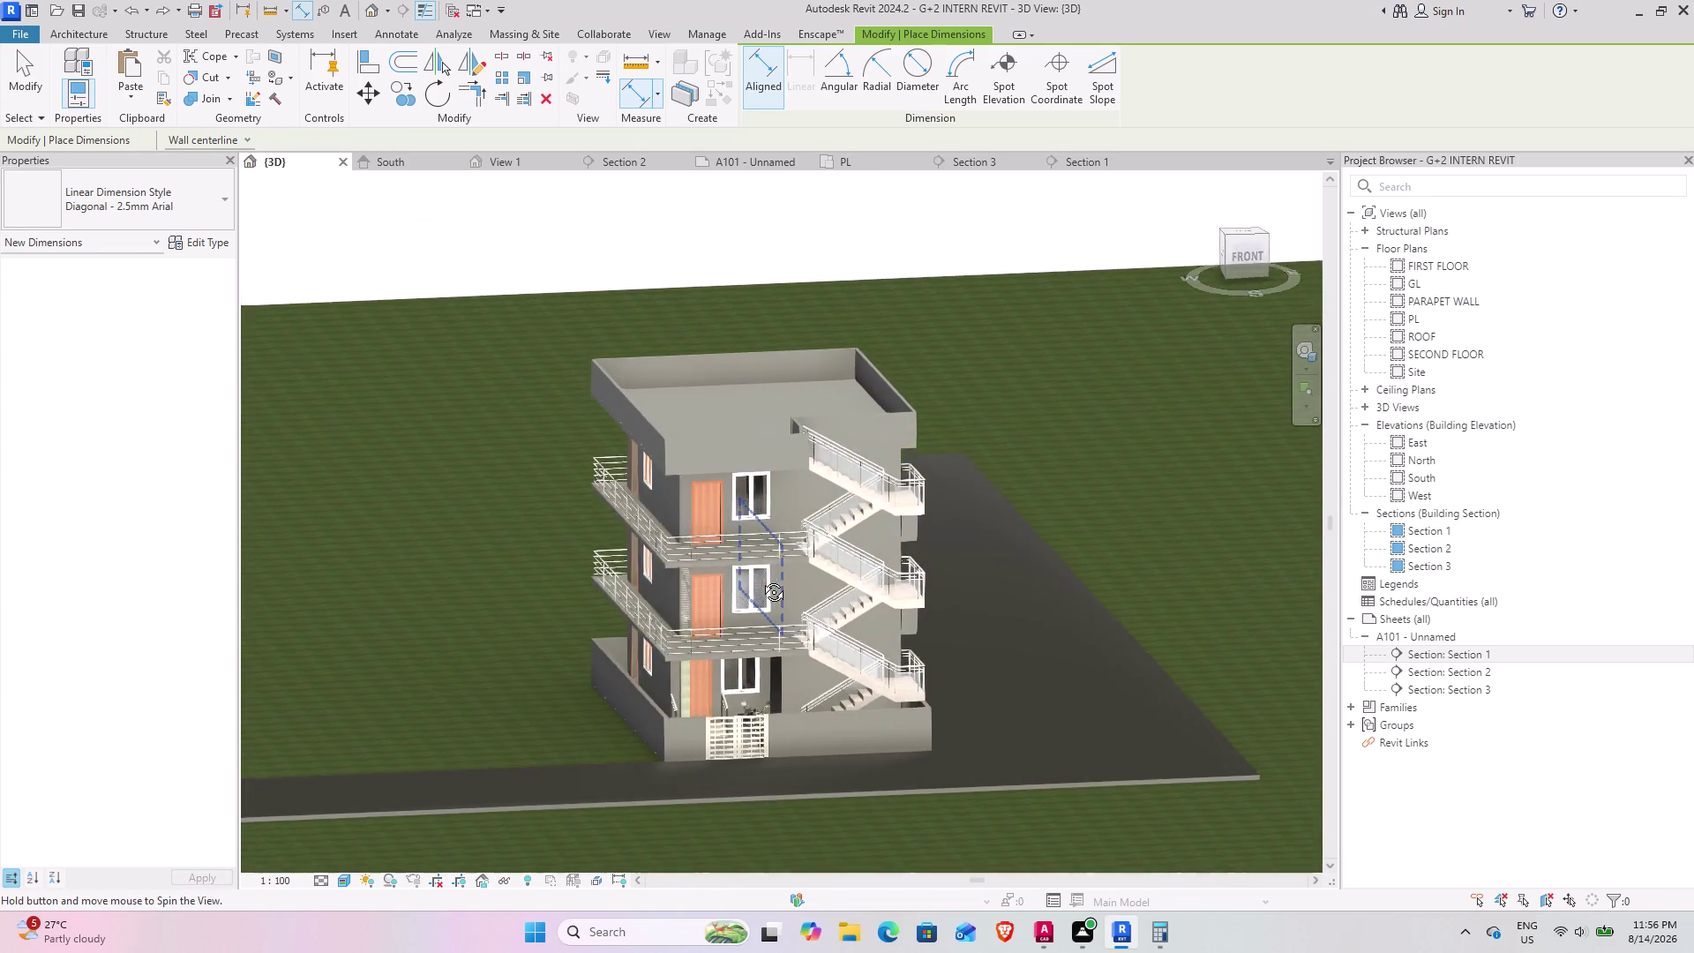
middle_drag(756, 577, 796, 563)
scroll(up, 3)
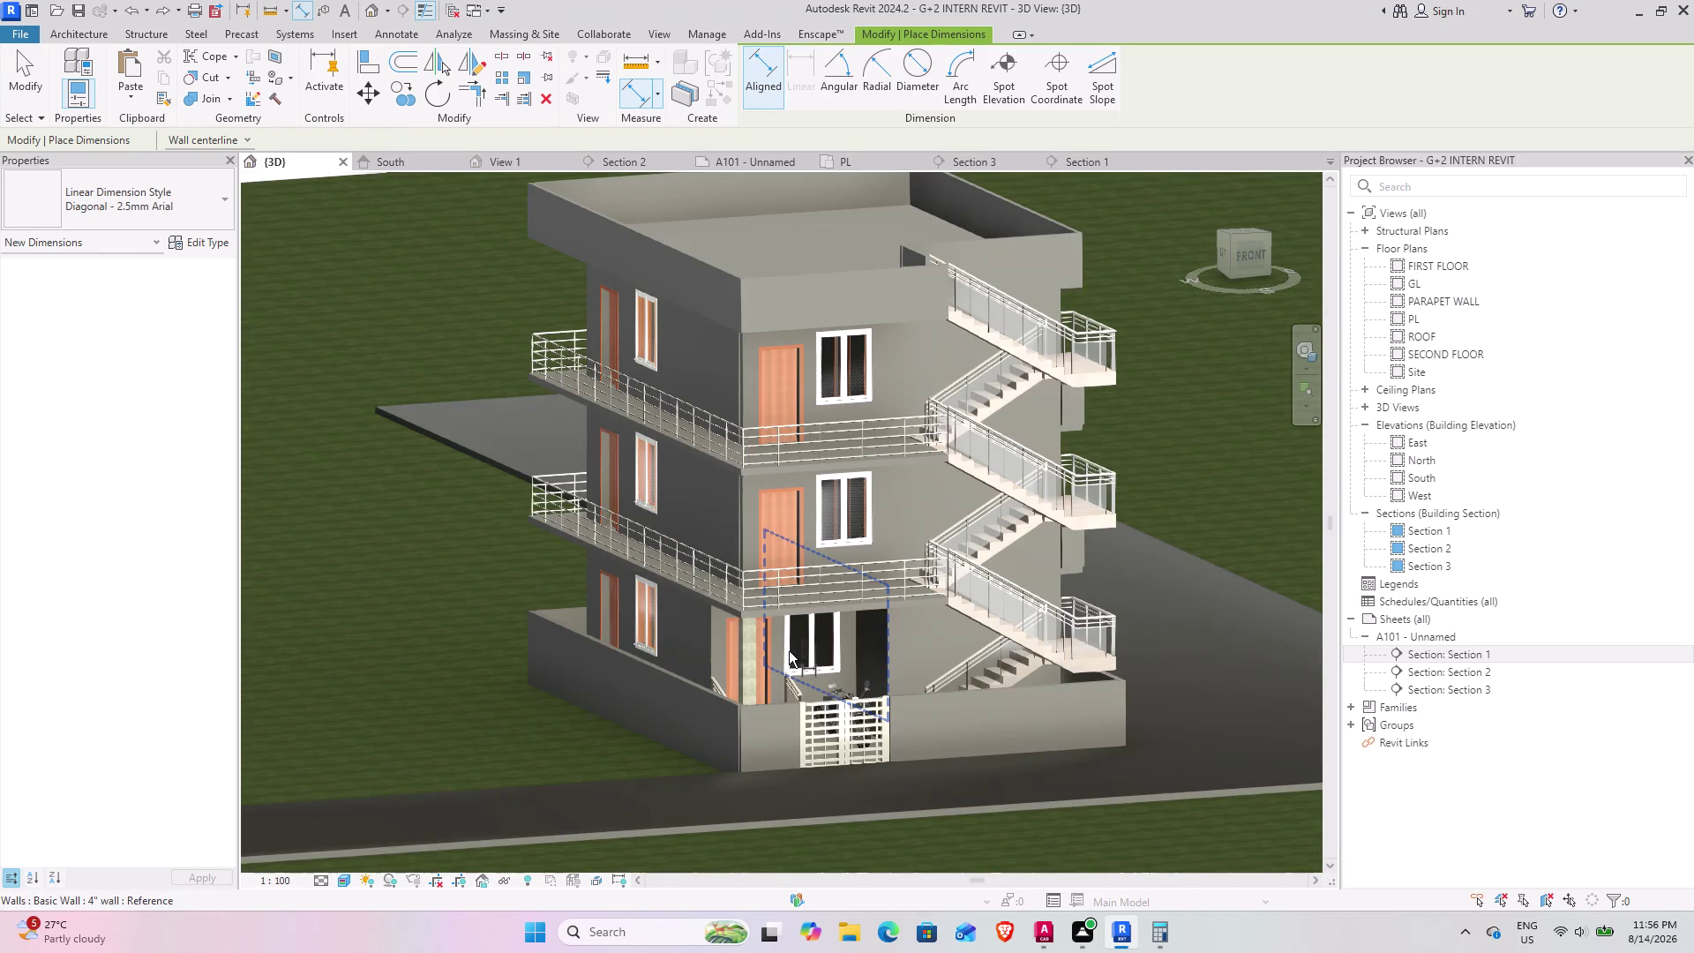
middle_drag(784, 650, 821, 706)
middle_drag(864, 715, 862, 712)
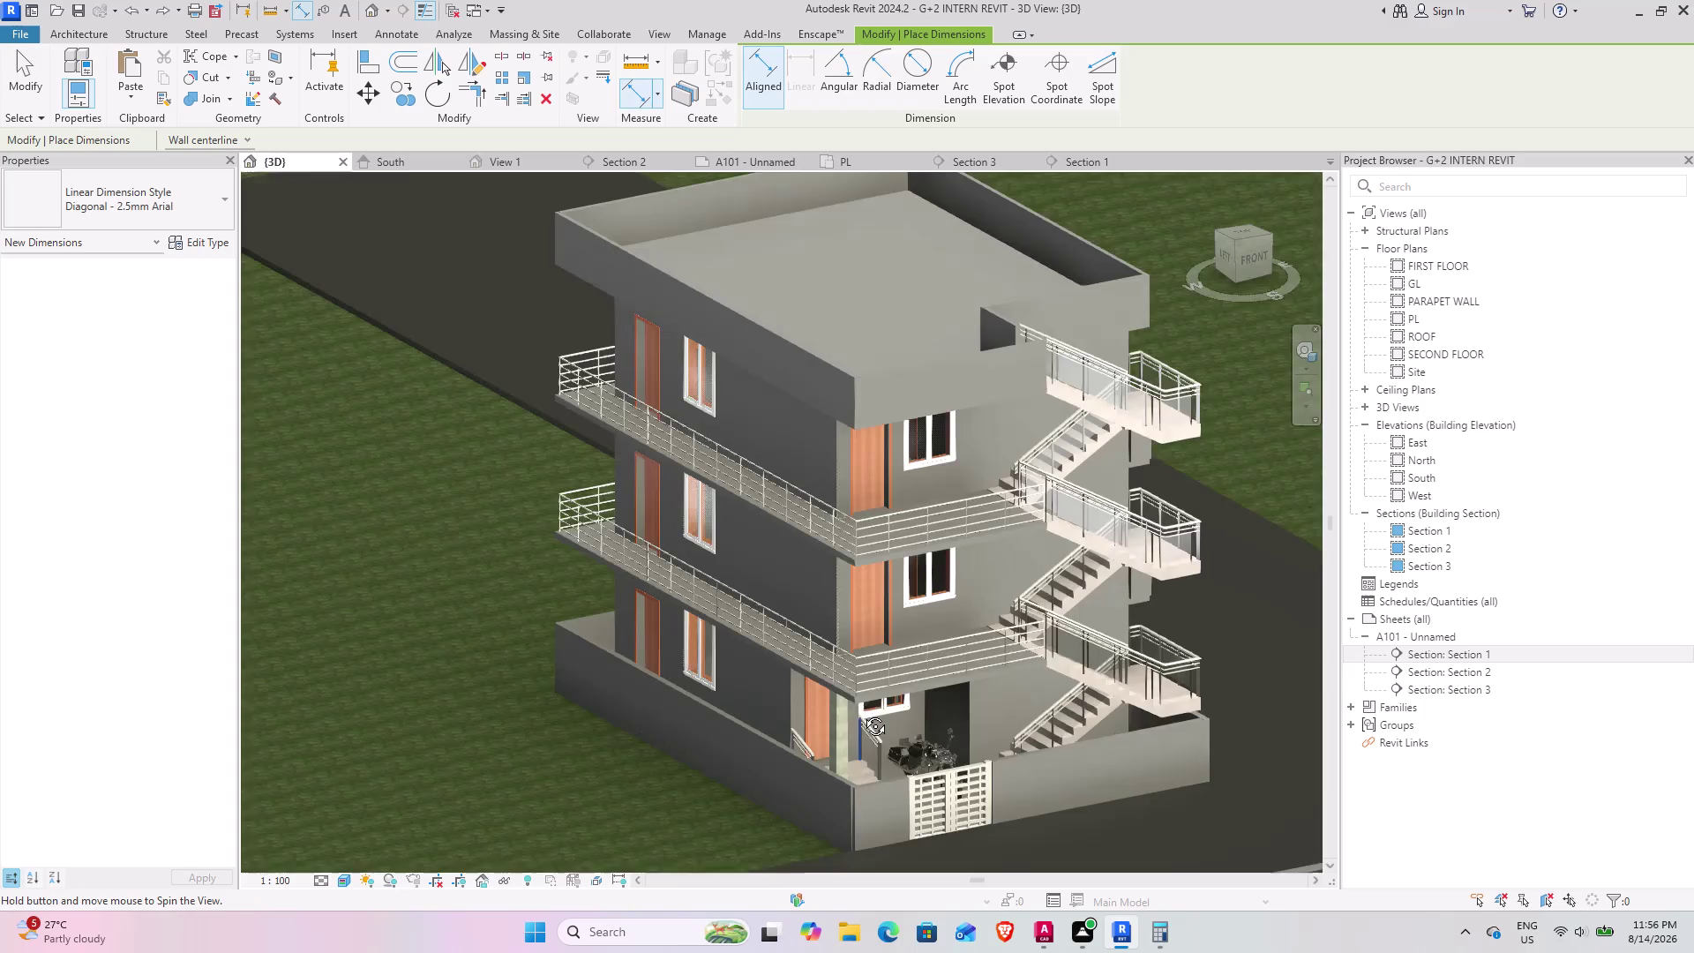
middle_drag(862, 713, 810, 675)
scroll(up, 3)
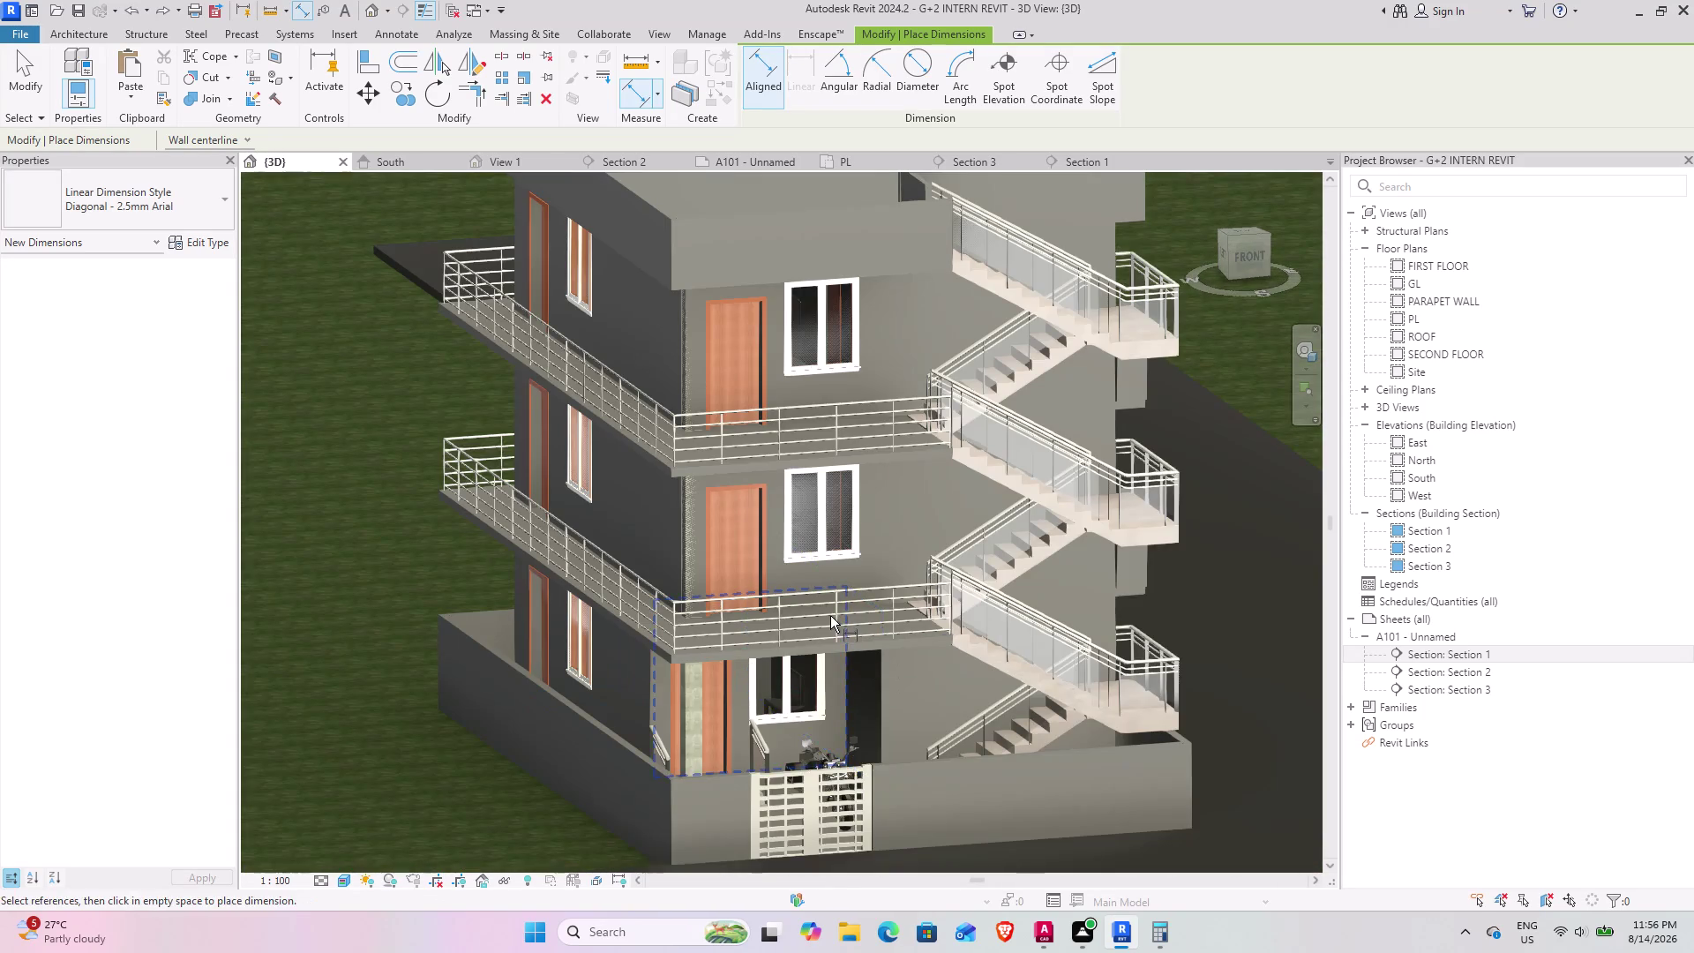
scroll(down, 3)
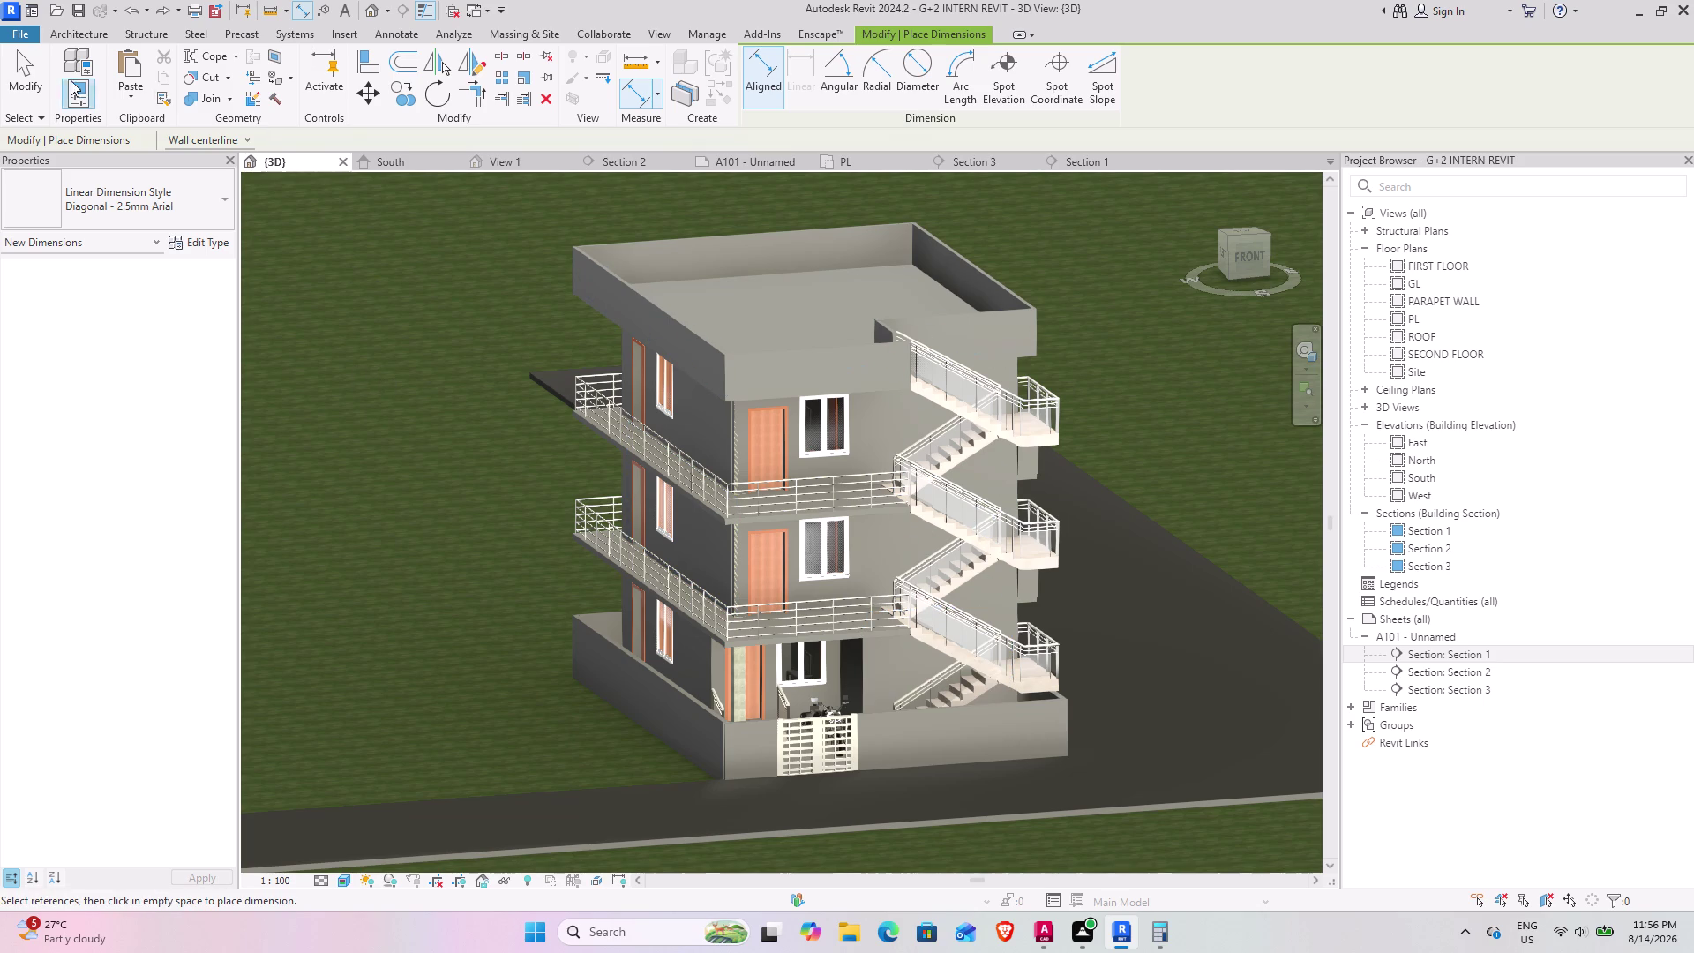
Exit the dimension tool and select the PL-level floor.
click(22, 72)
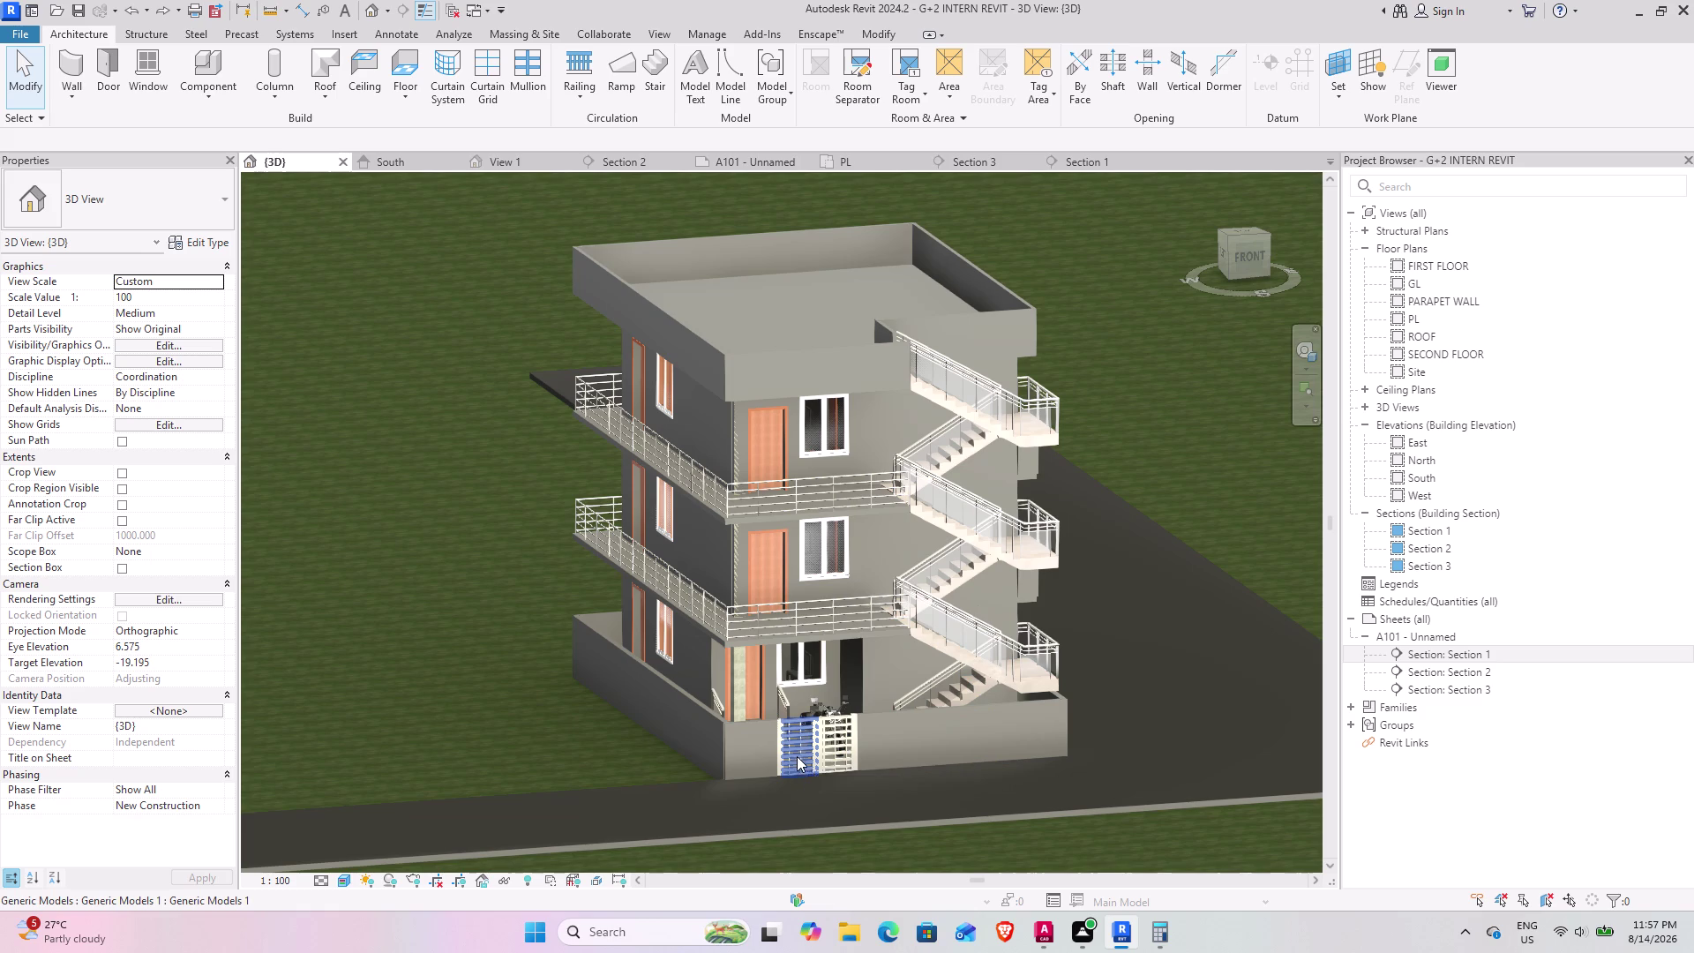
scroll(up, 3)
scroll(up, 3)
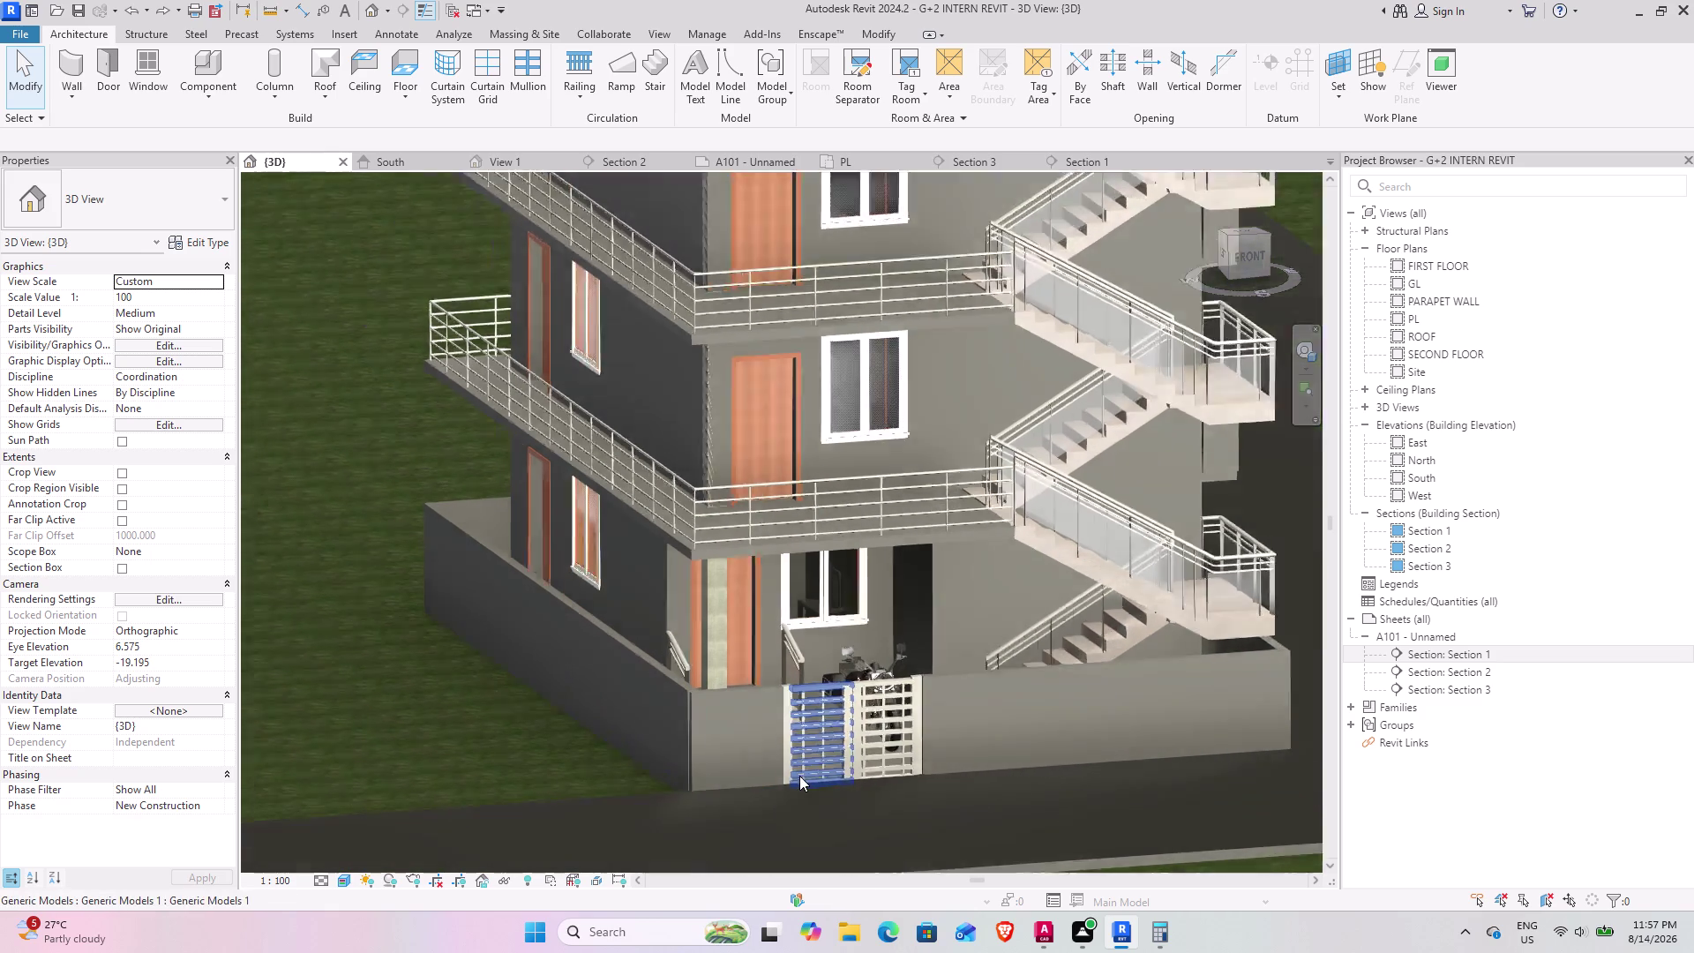
scroll(up, 3)
click(544, 810)
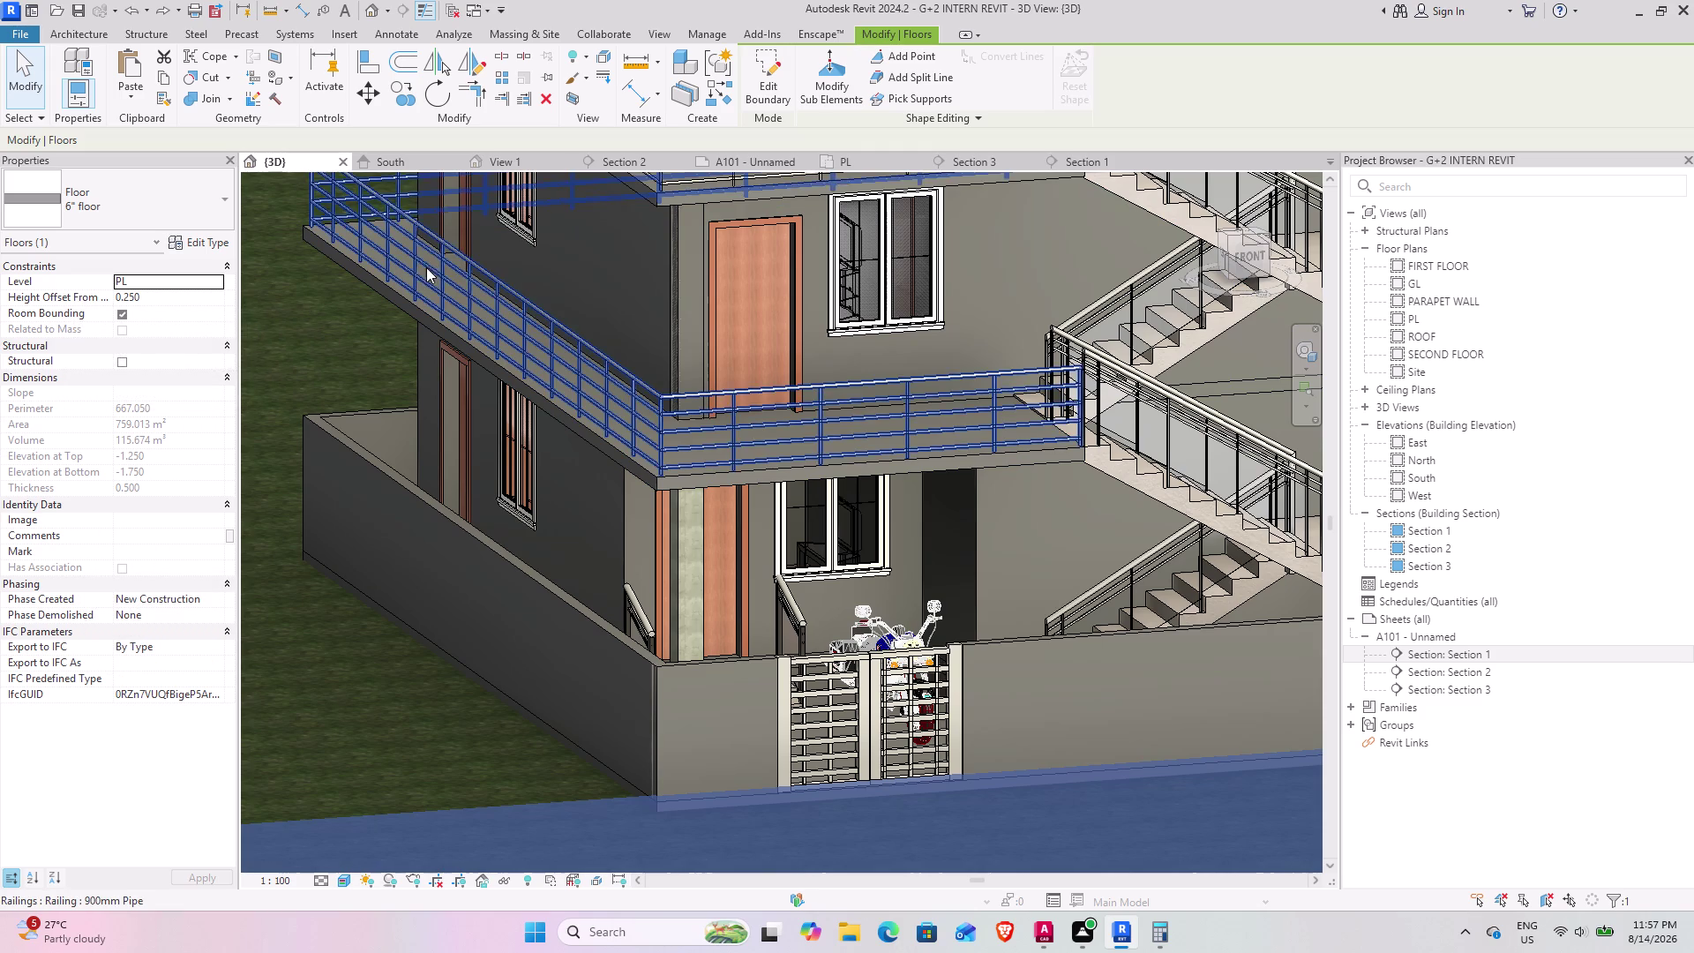
click(198, 243)
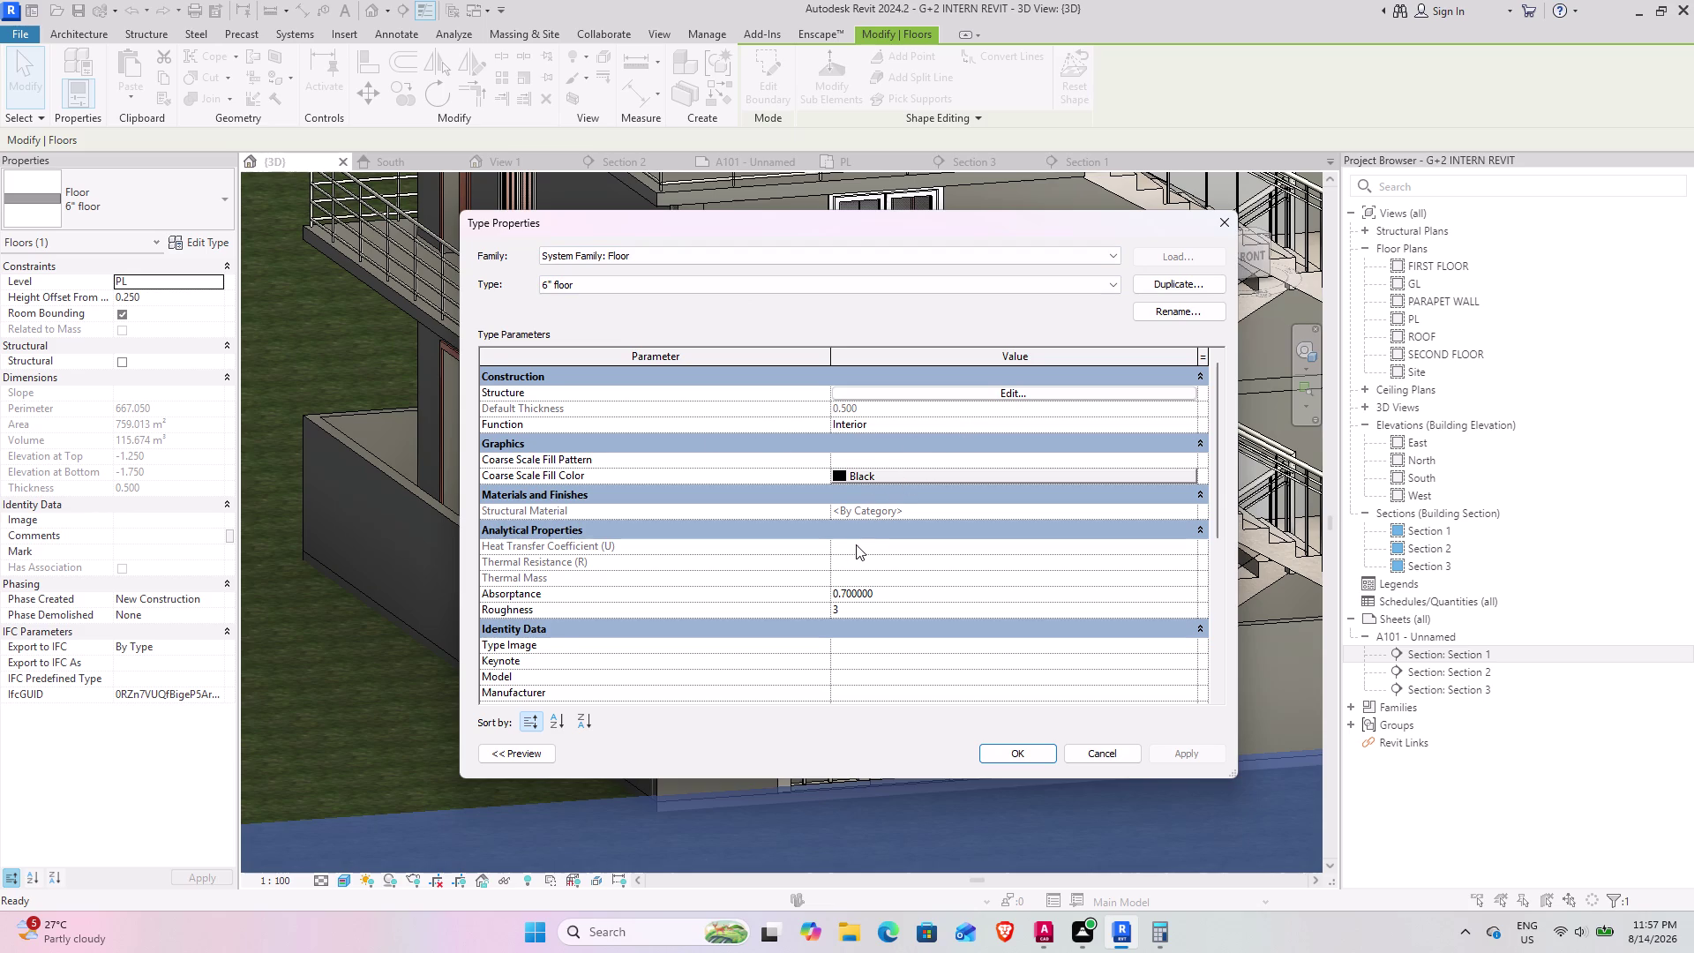
scroll(down, 3)
scroll(up, 3)
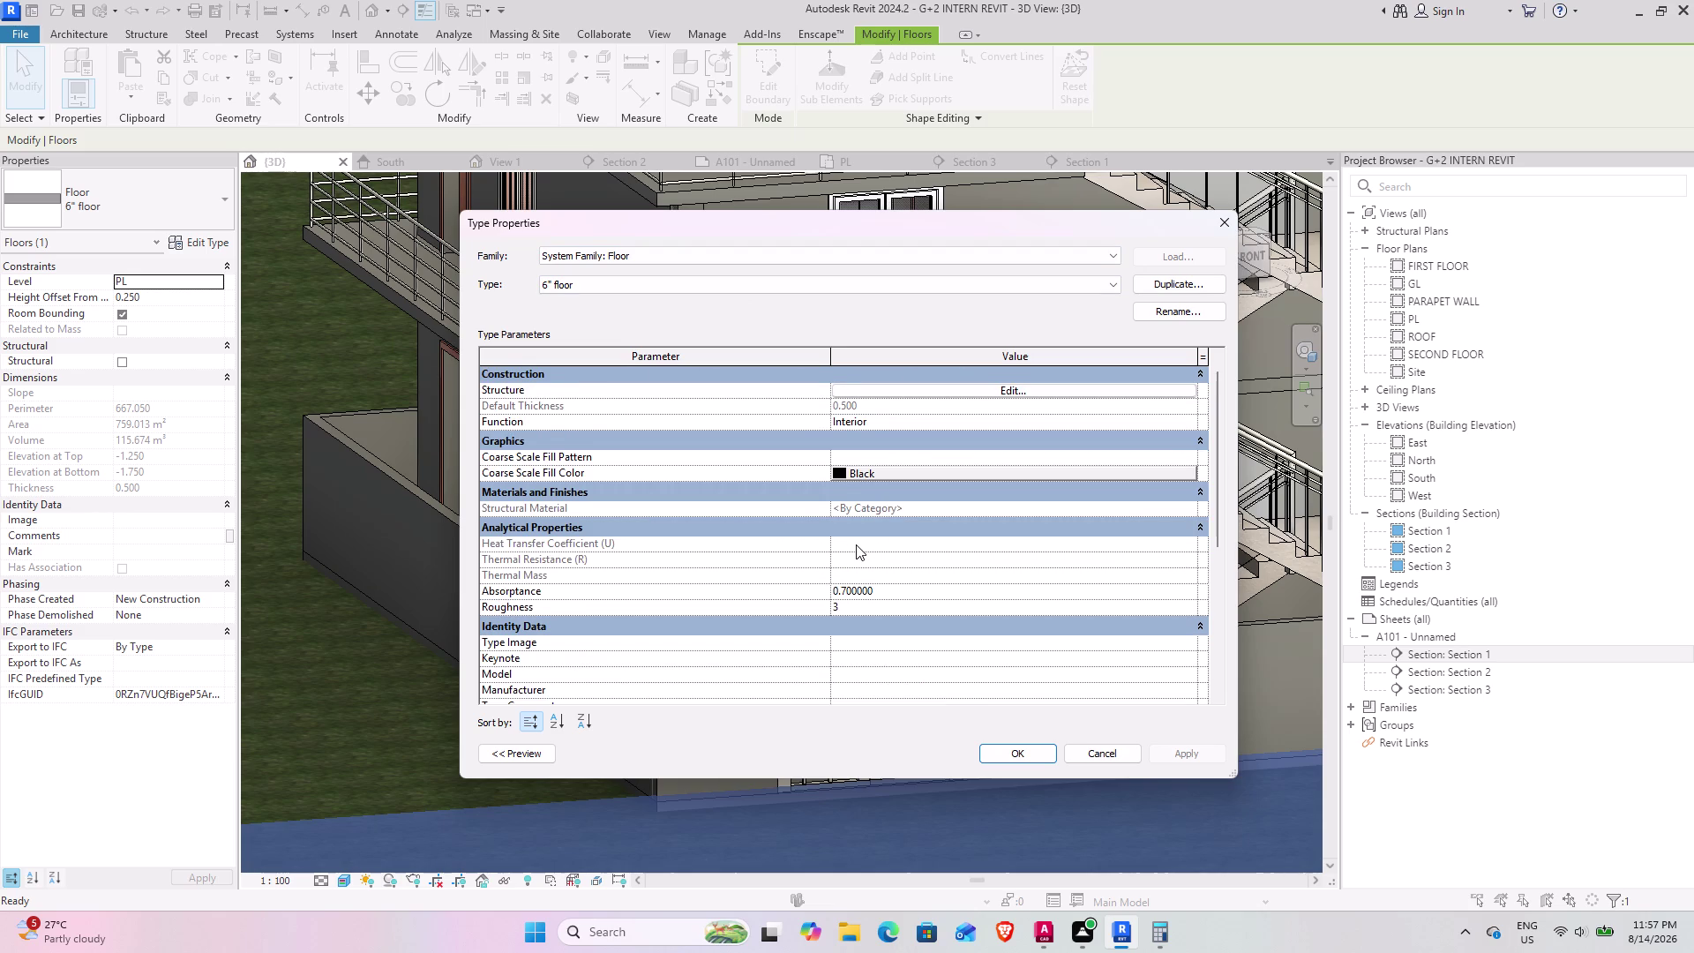
scroll(up, 3)
scroll(up, 3)
click(949, 396)
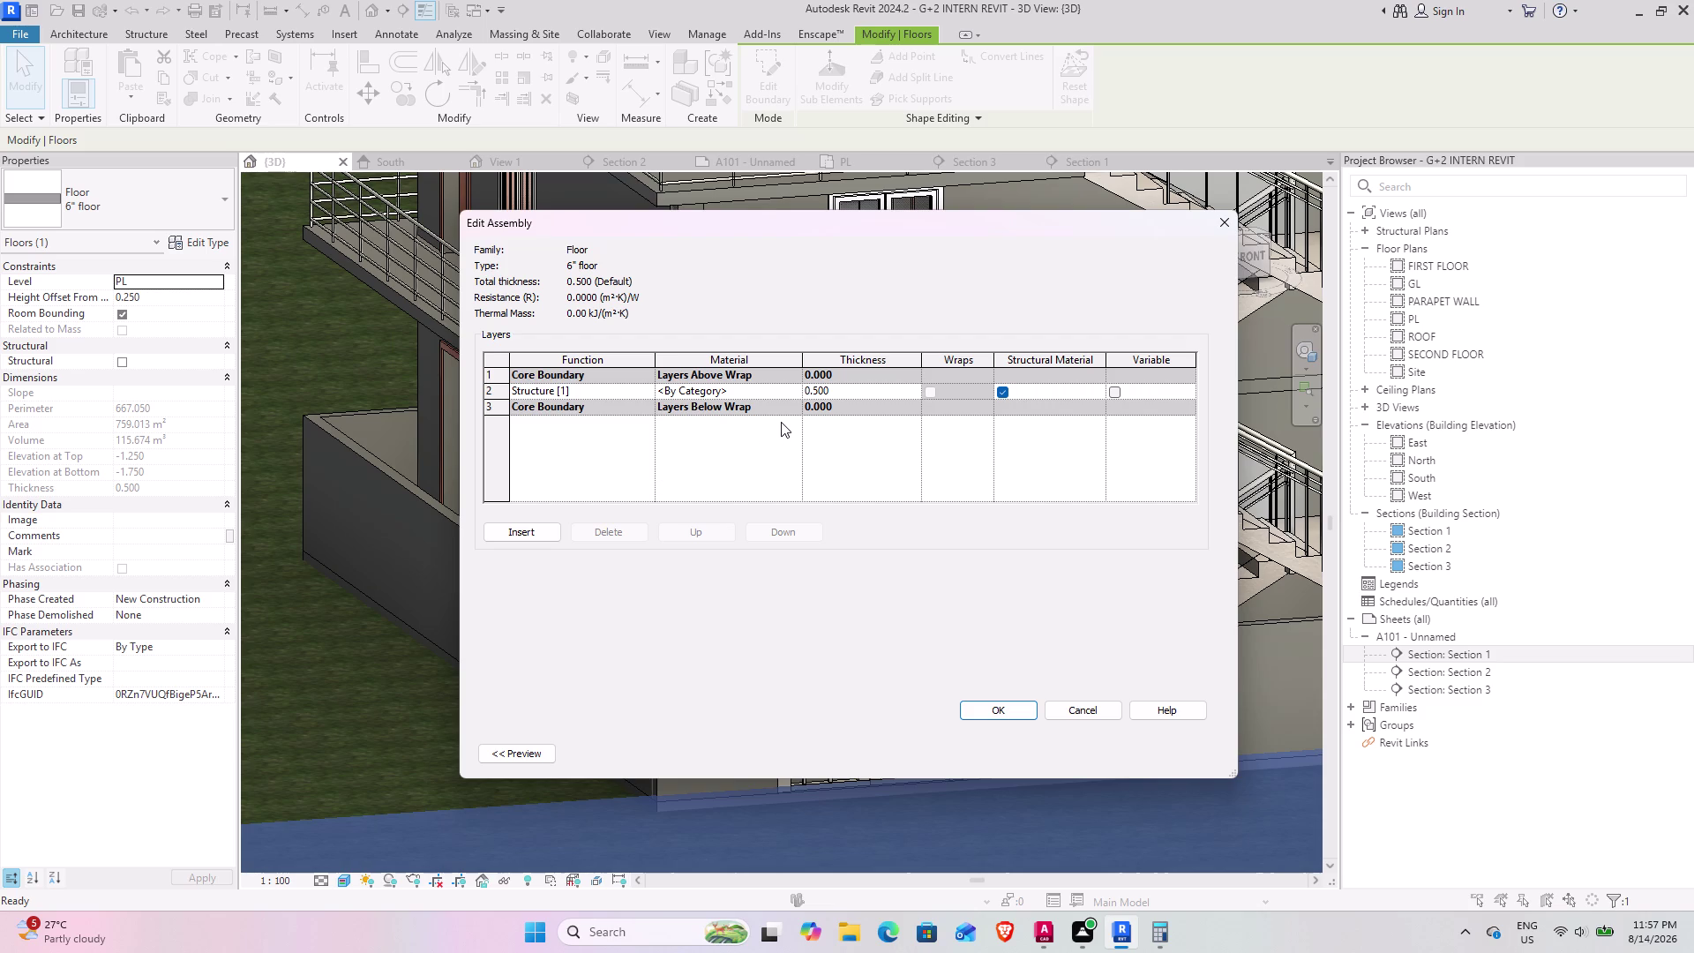
click(1083, 713)
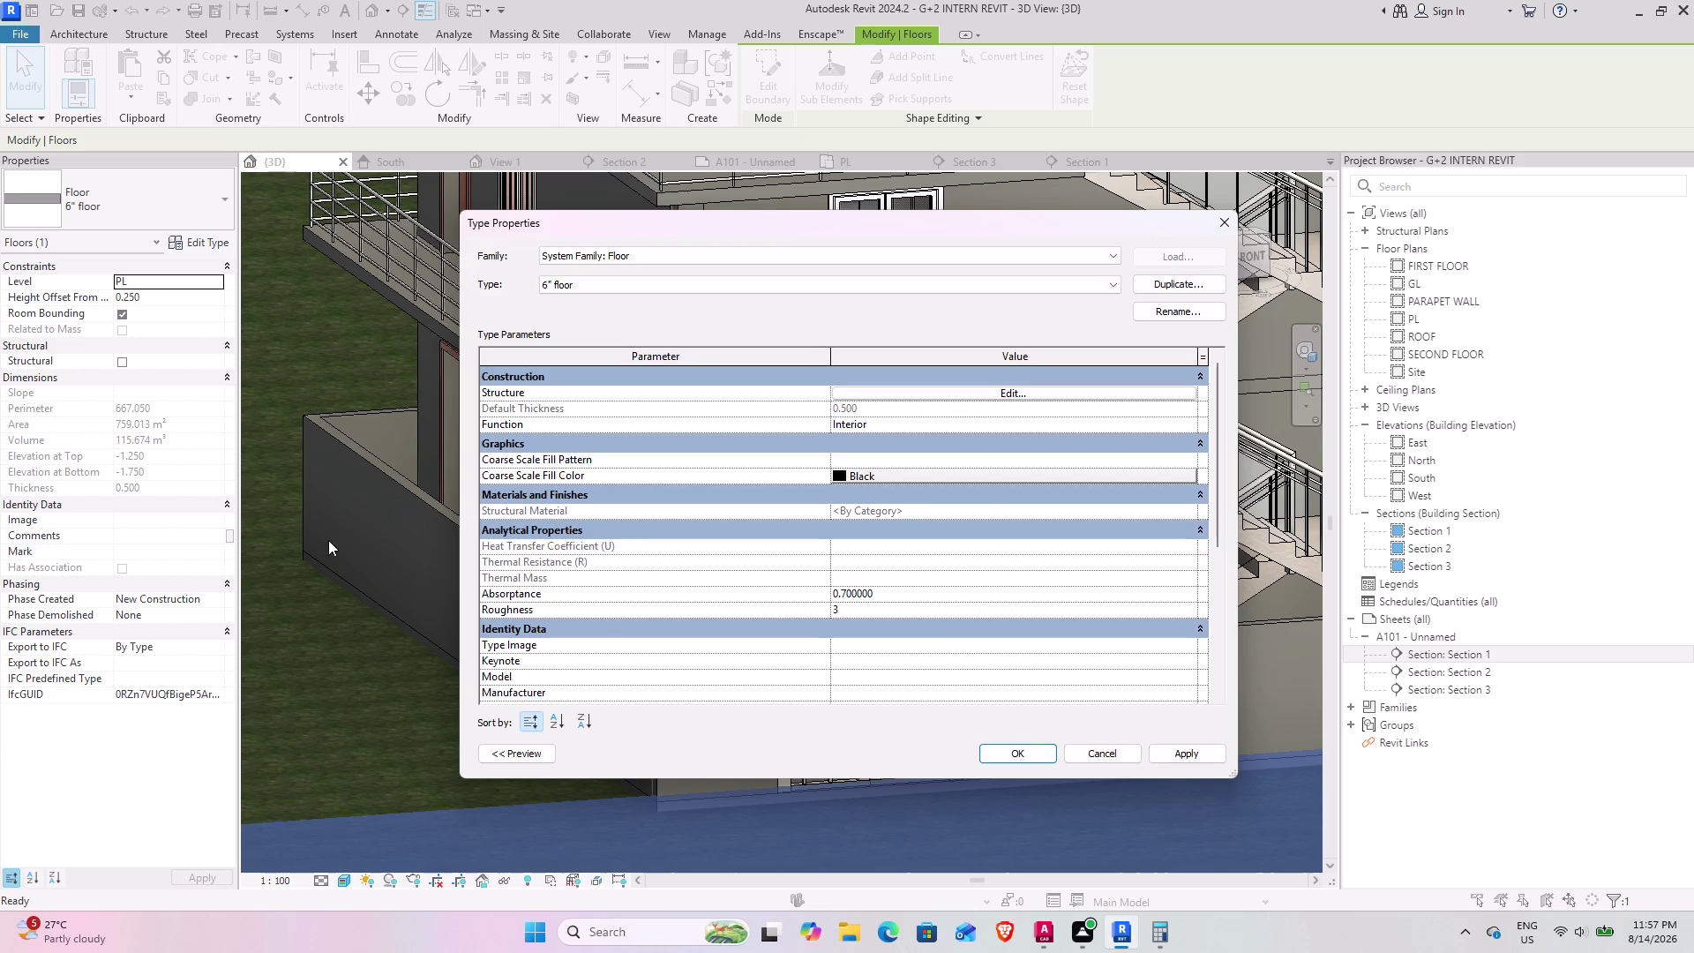
click(349, 560)
scroll(down, 3)
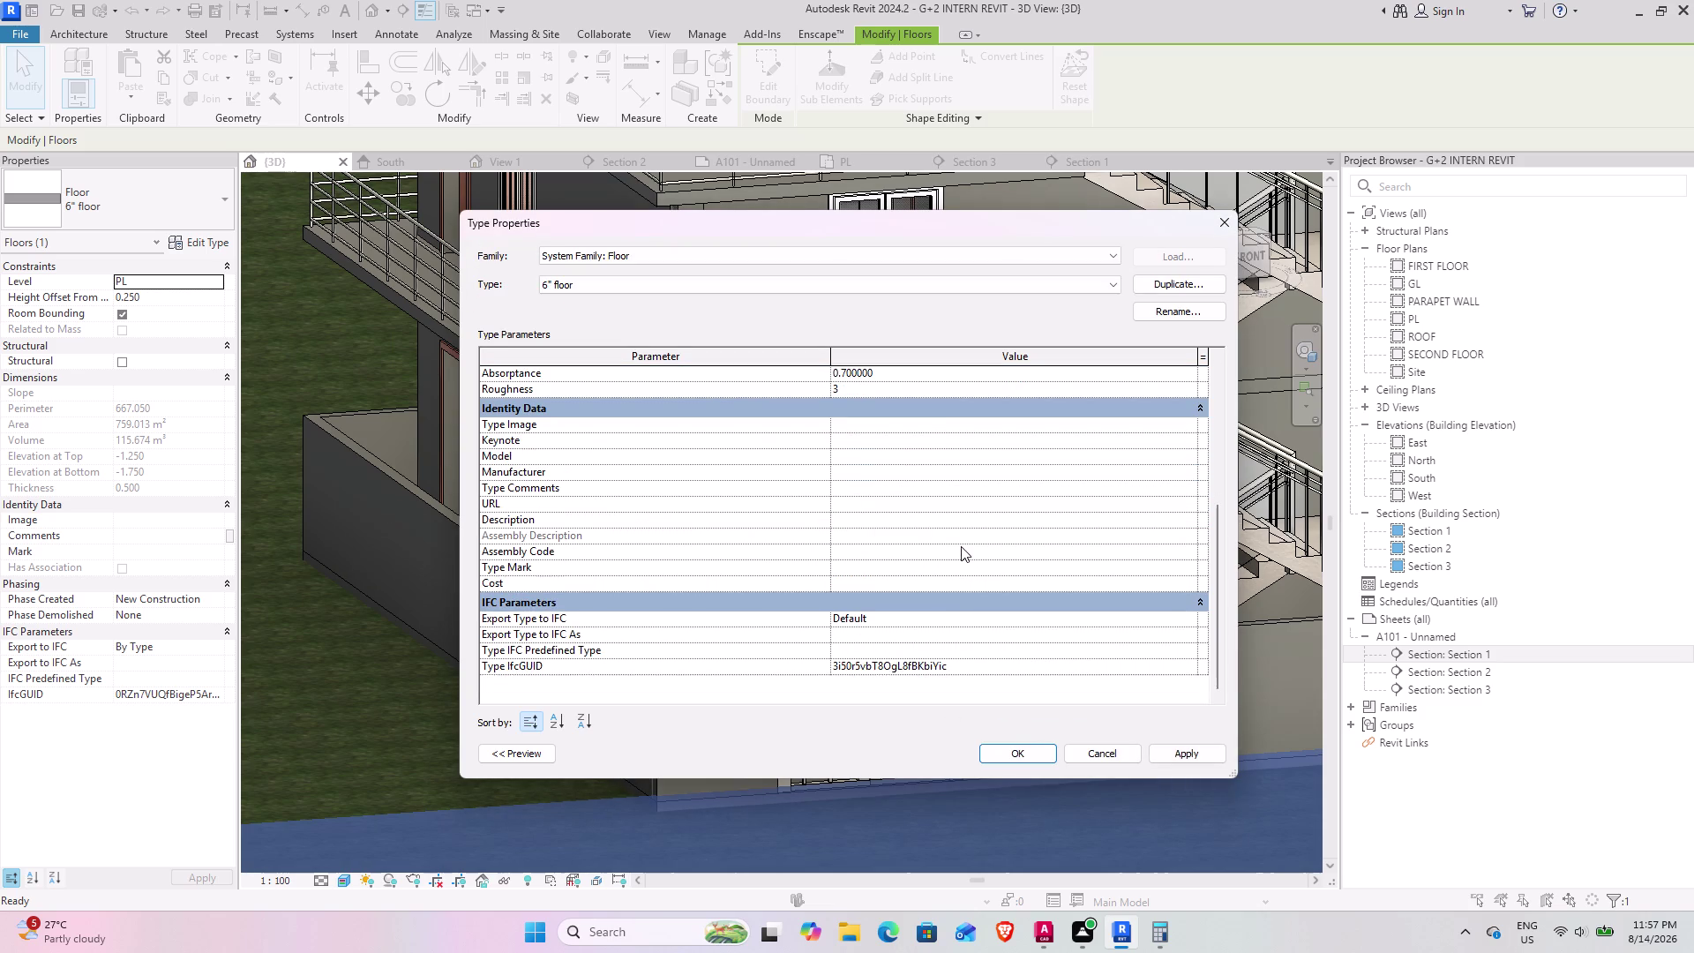
click(1097, 755)
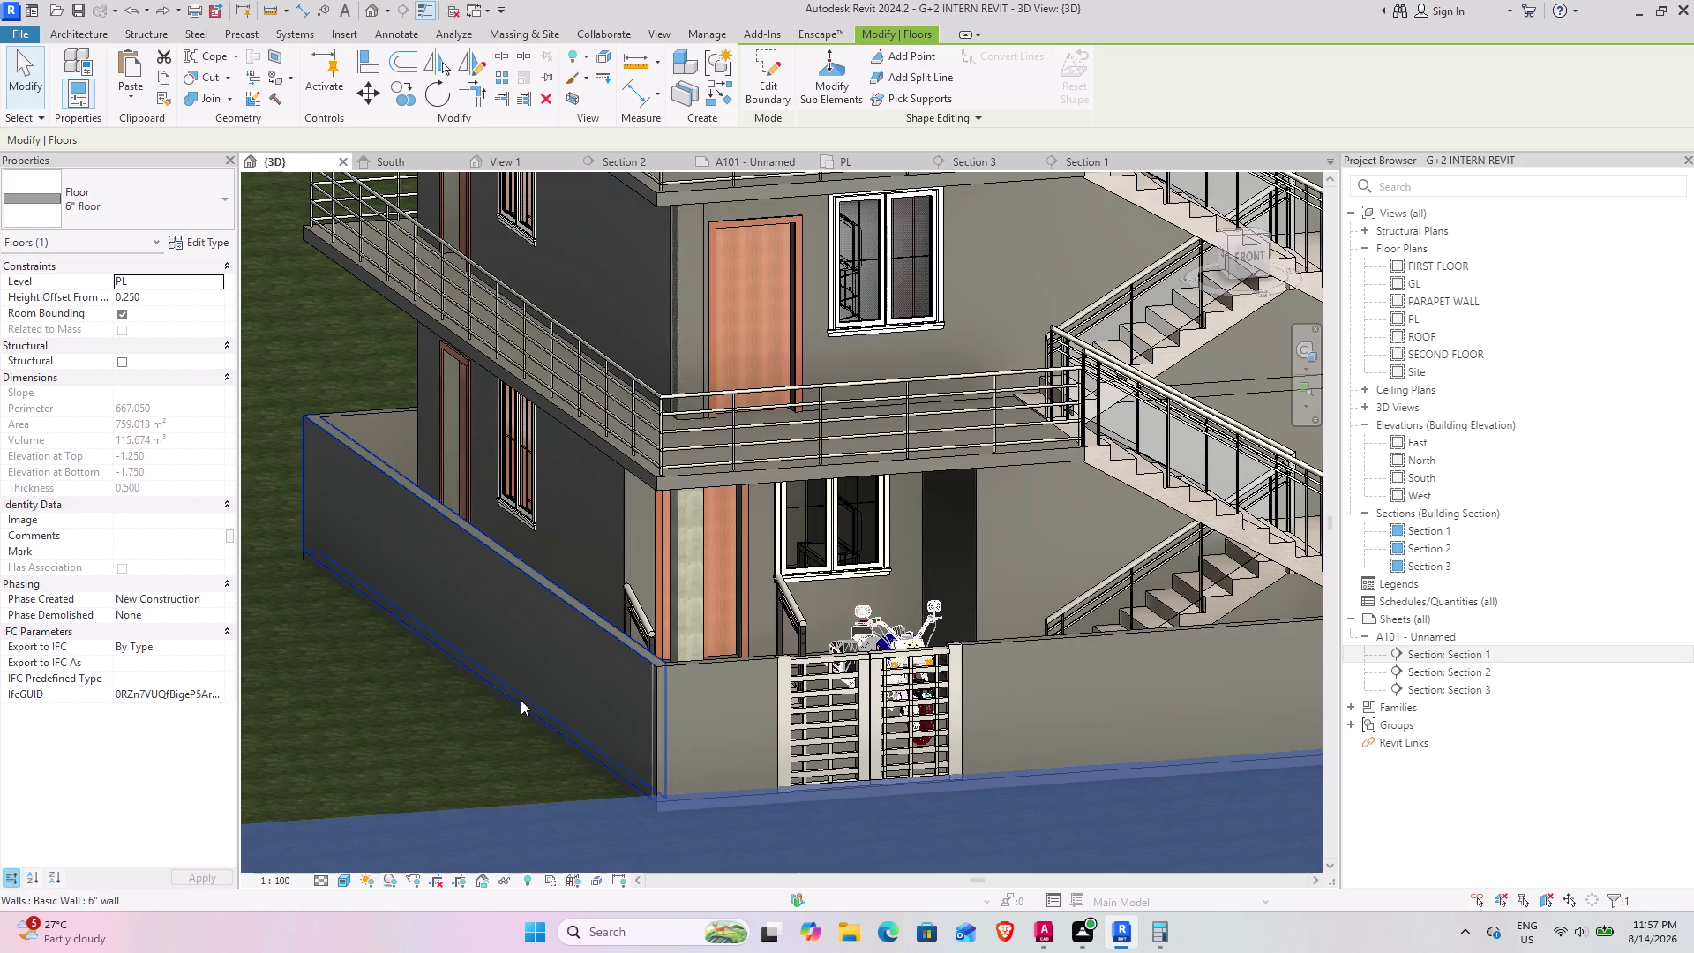
Clear the floor selection and orbit around the building to inspect its sides.
scroll(down, 3)
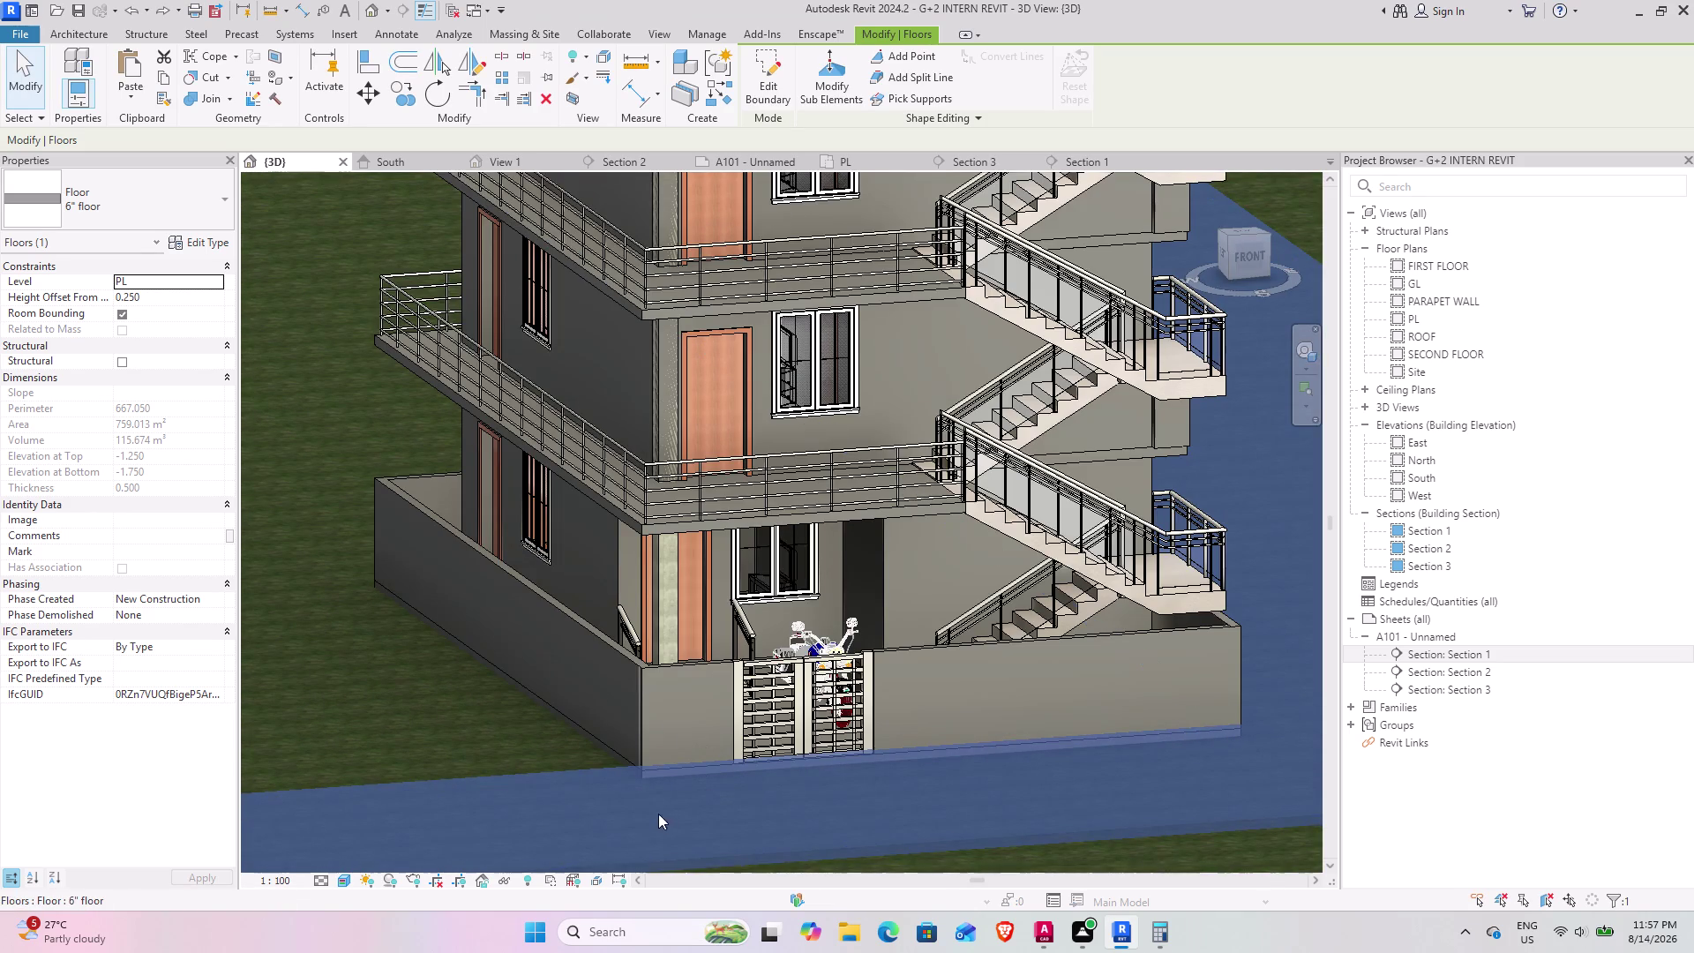
middle_drag(656, 797, 725, 749)
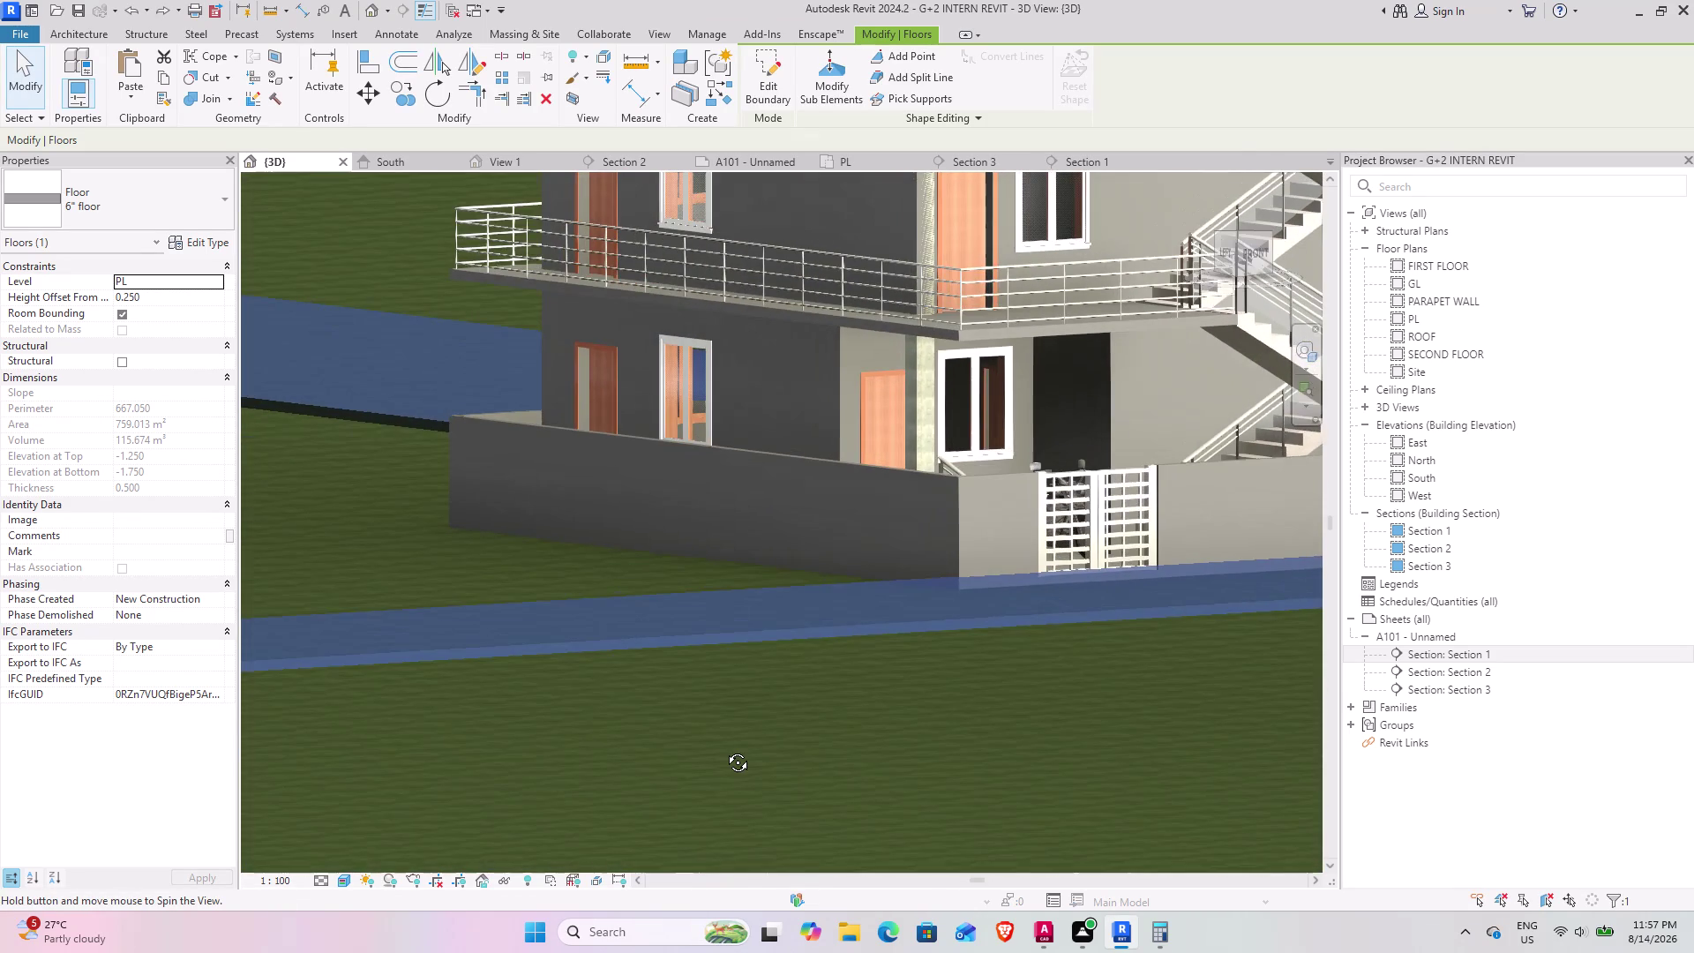
middle_drag(724, 749, 625, 774)
middle_drag(517, 778, 543, 772)
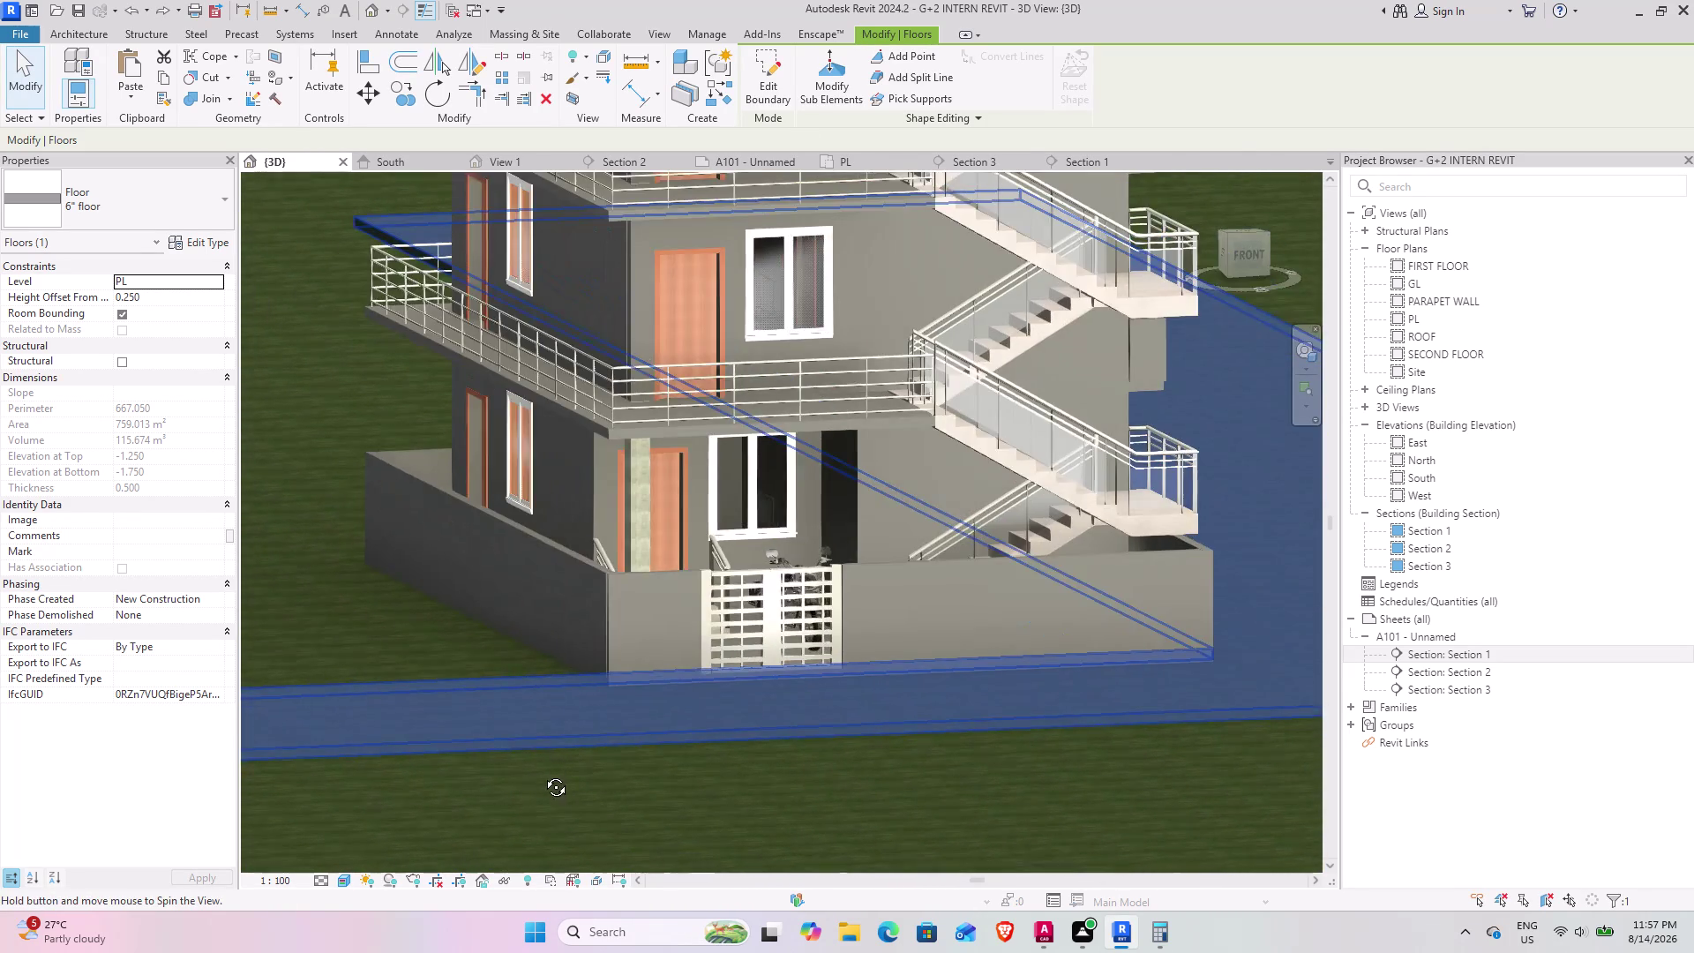
middle_drag(543, 772, 534, 793)
click(457, 695)
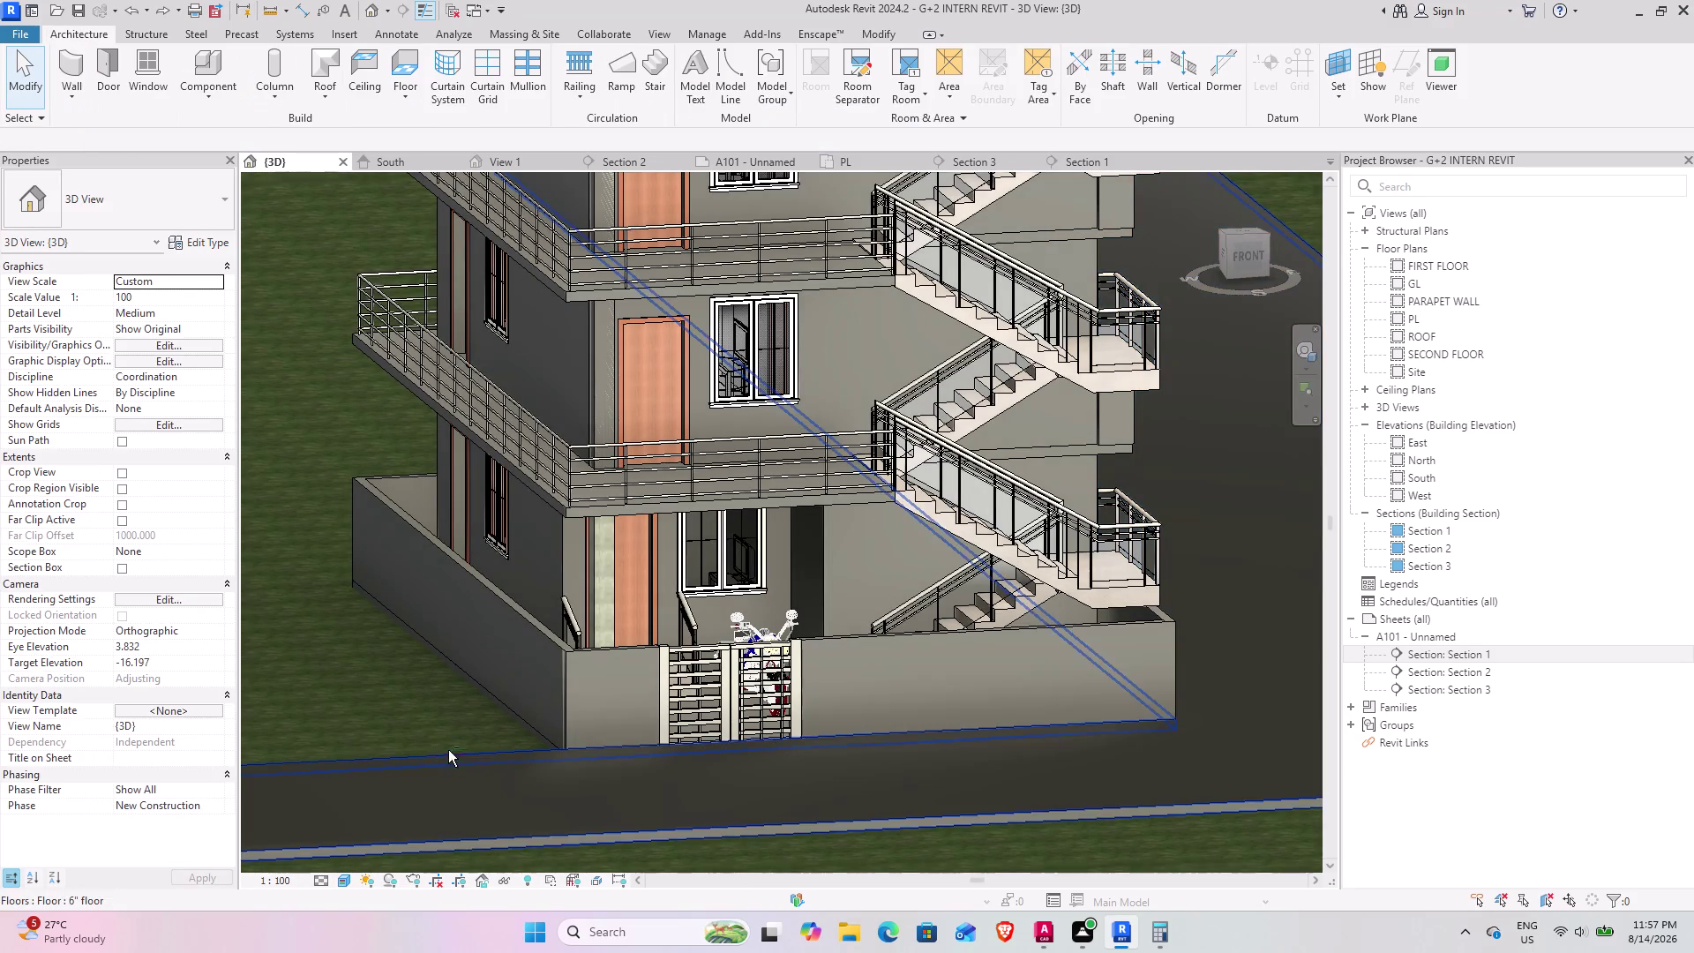
middle_drag(546, 785, 486, 763)
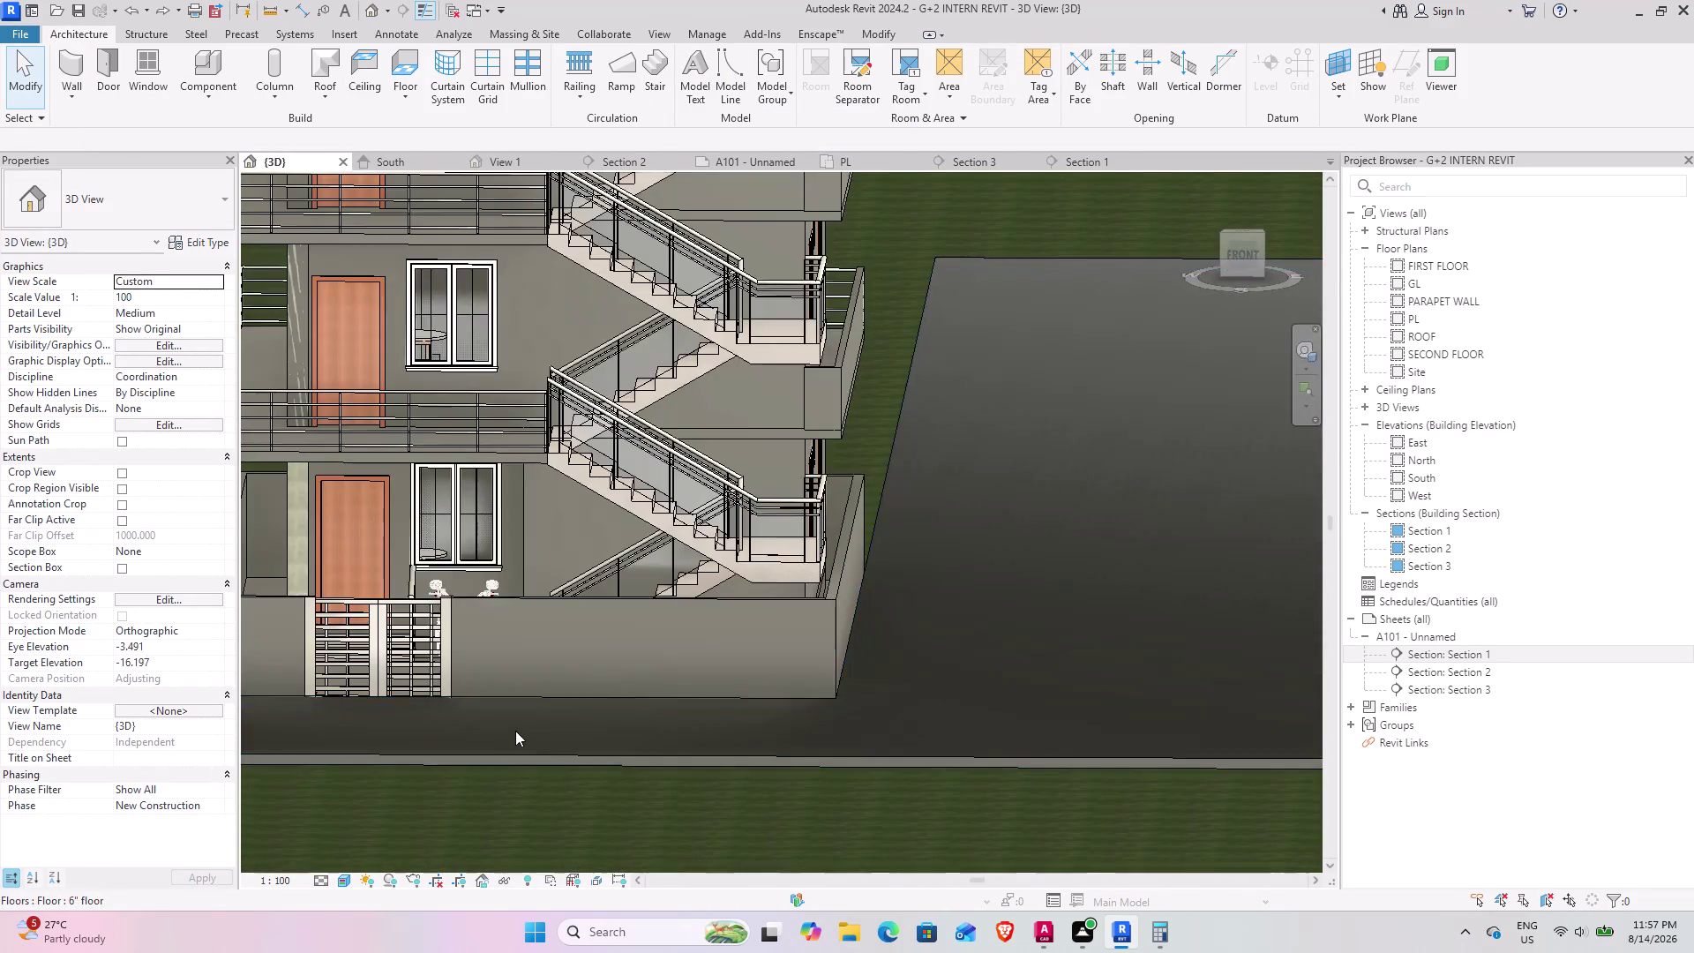
scroll(down, 3)
middle_drag(509, 729, 422, 698)
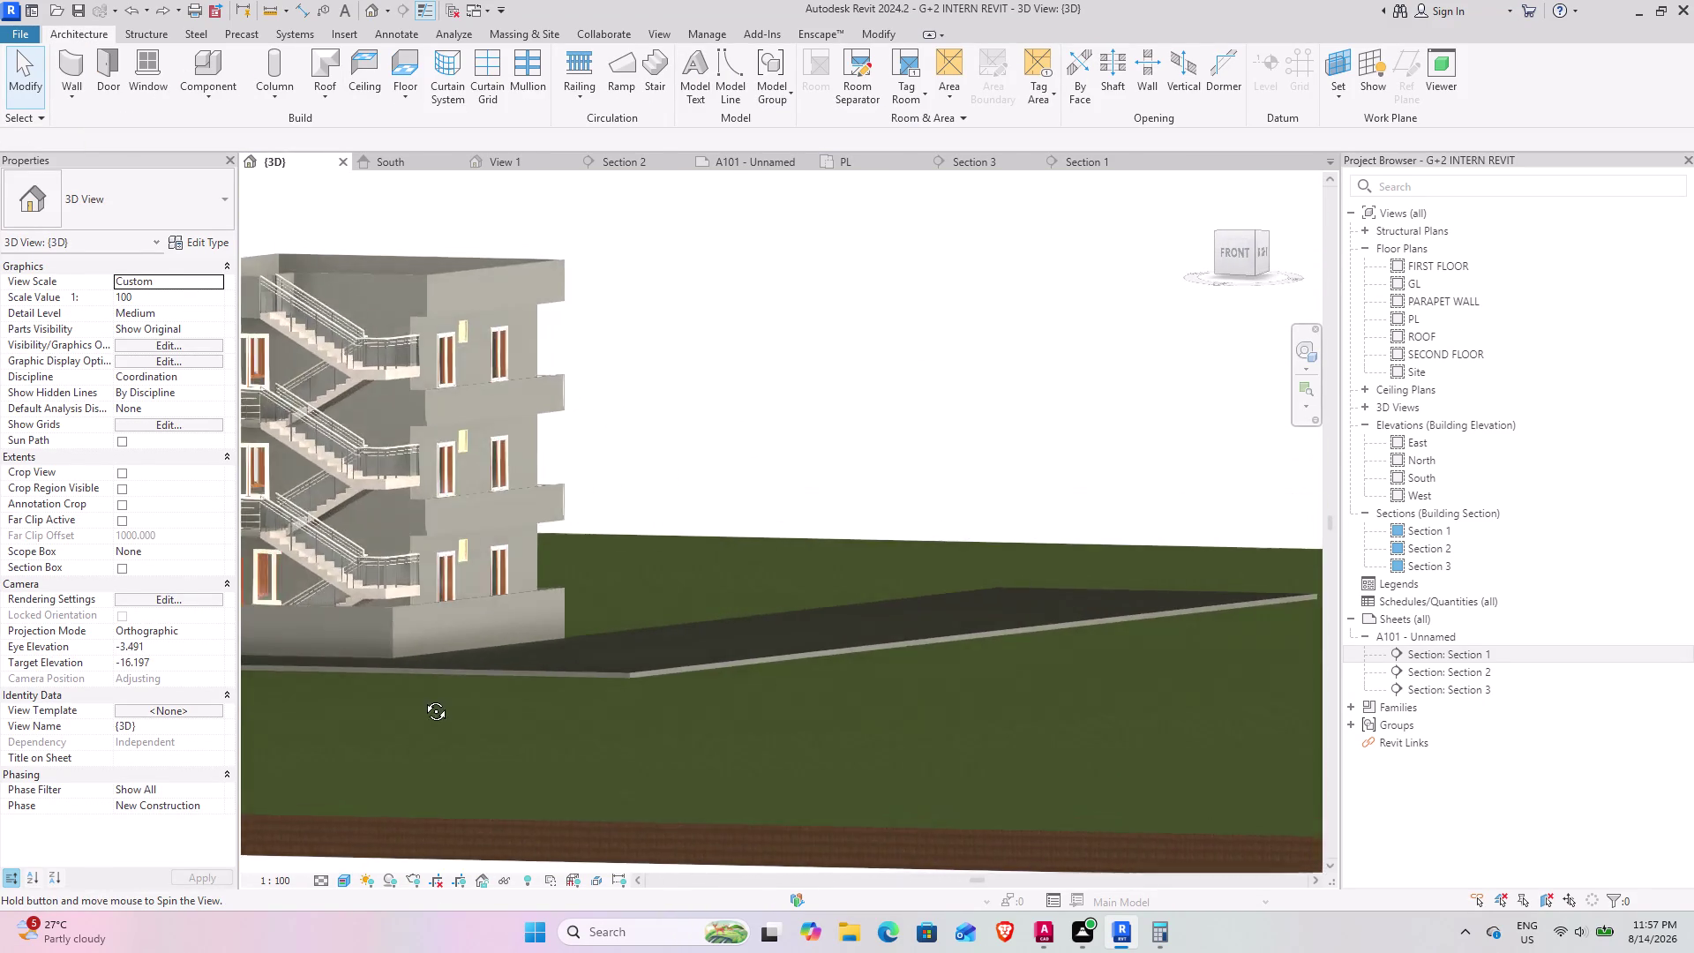
middle_drag(422, 698, 421, 700)
middle_drag(422, 700, 932, 753)
middle_drag(818, 743, 744, 728)
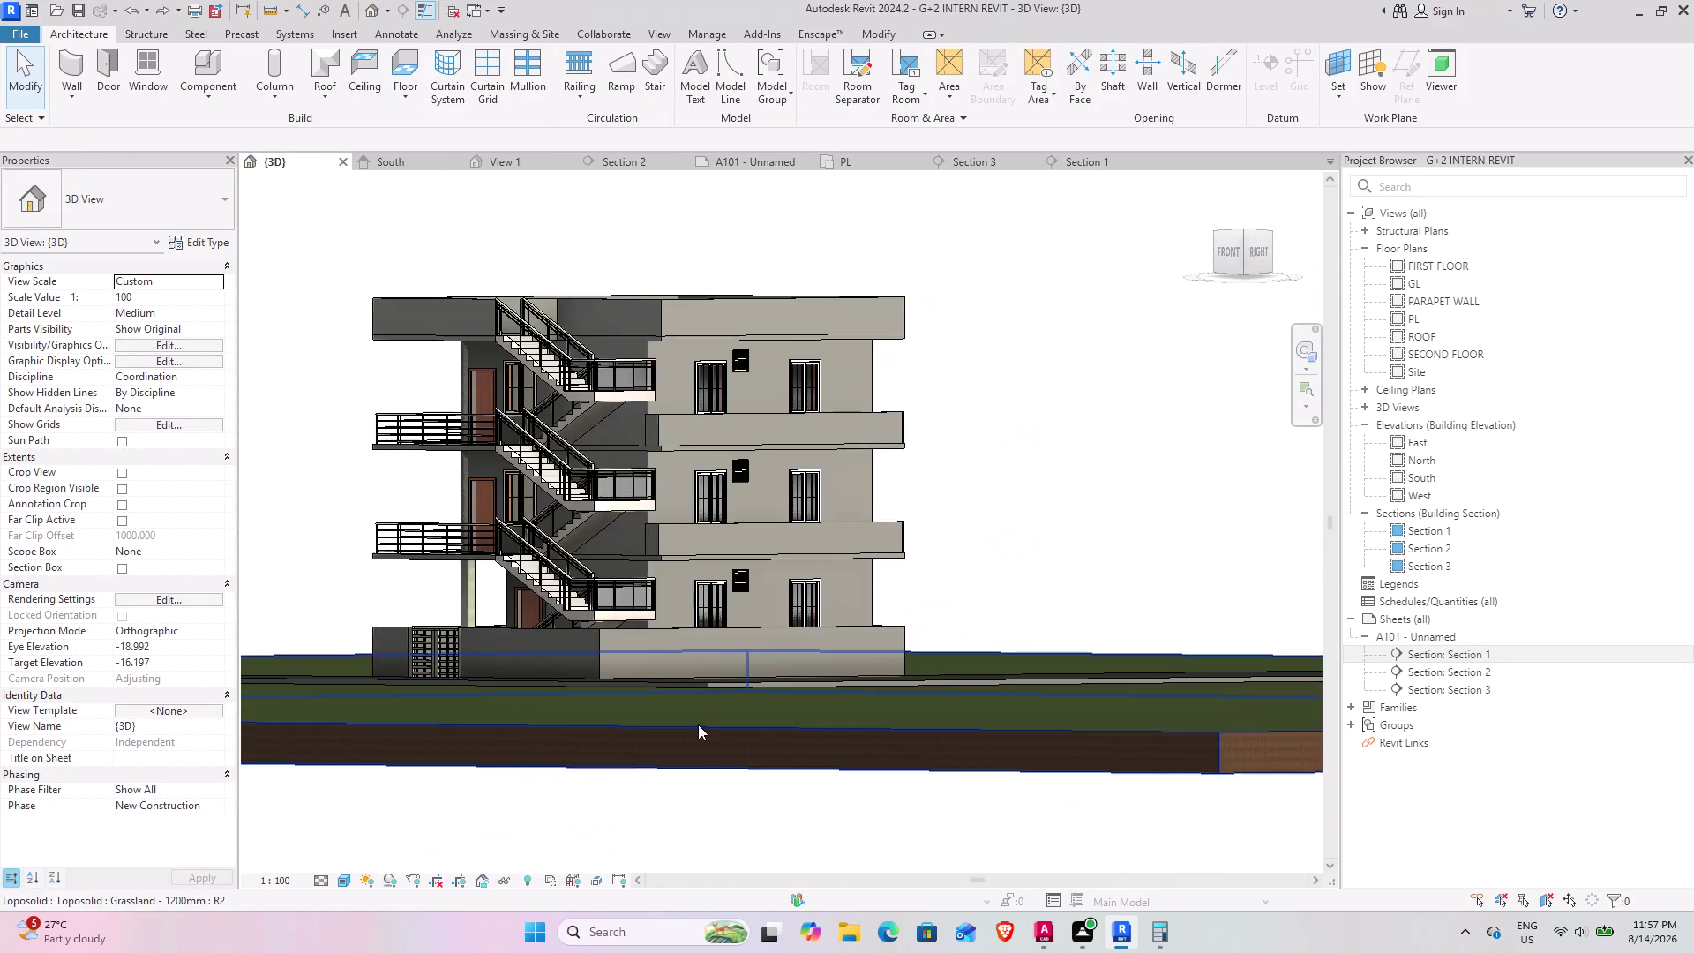
middle_drag(697, 724, 792, 749)
middle_drag(788, 749, 649, 761)
middle_drag(668, 752, 961, 730)
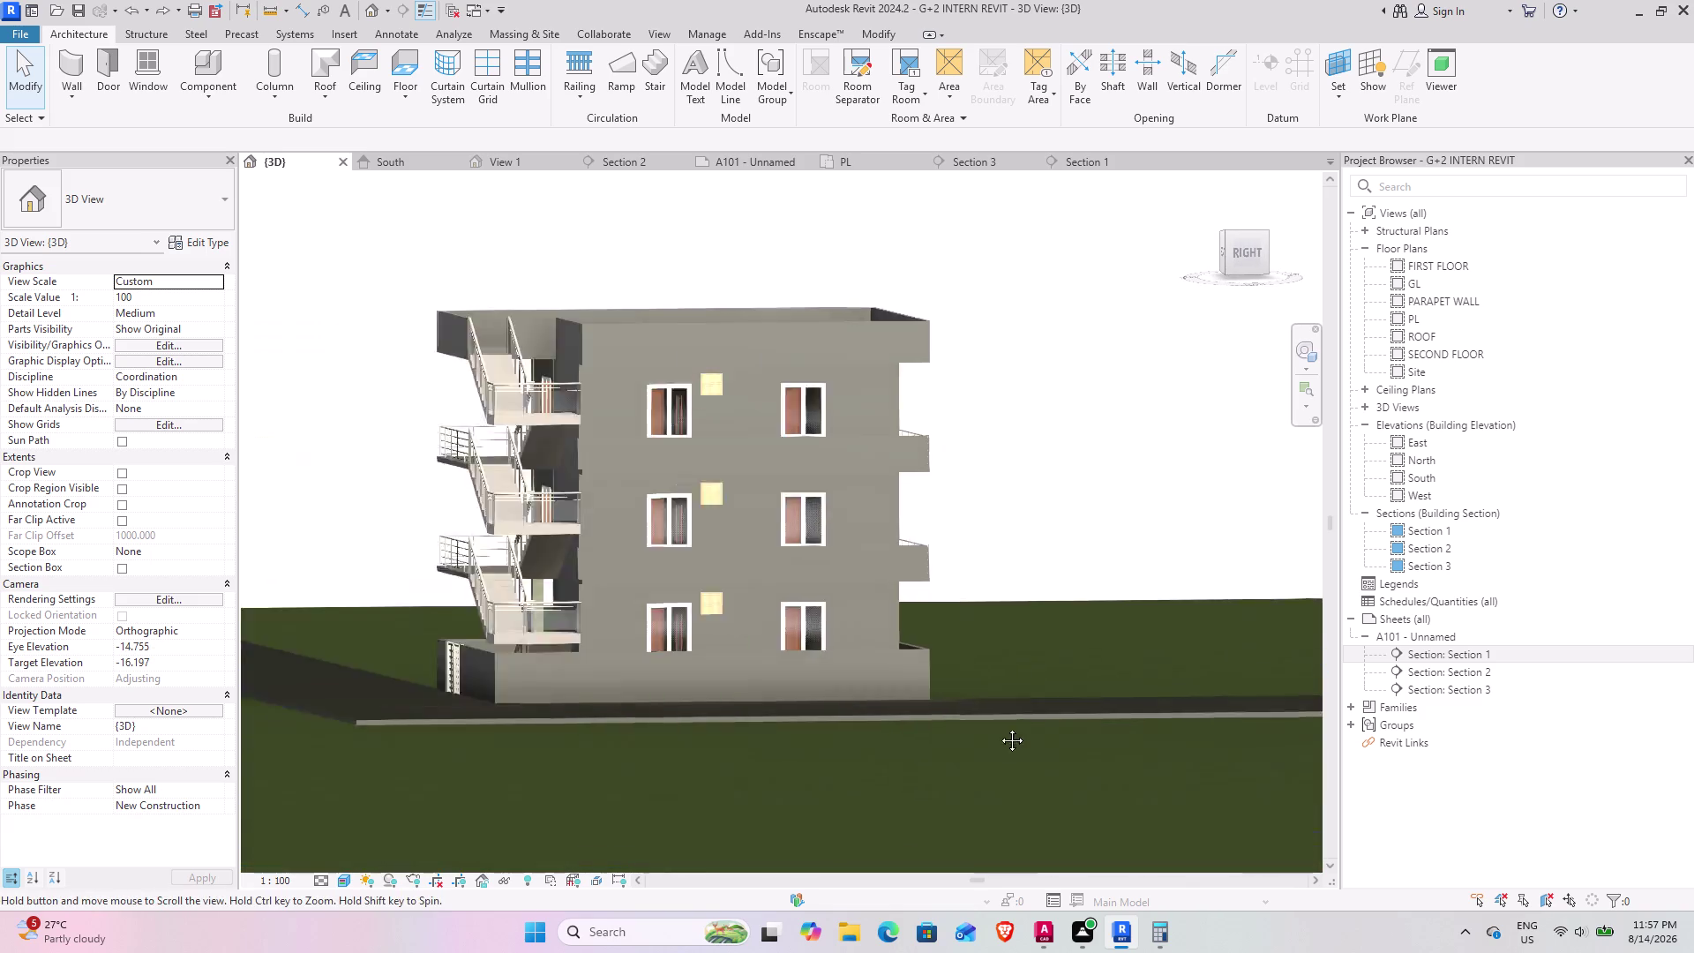
middle_drag(961, 730, 1109, 706)
middle_drag(1055, 699, 1213, 683)
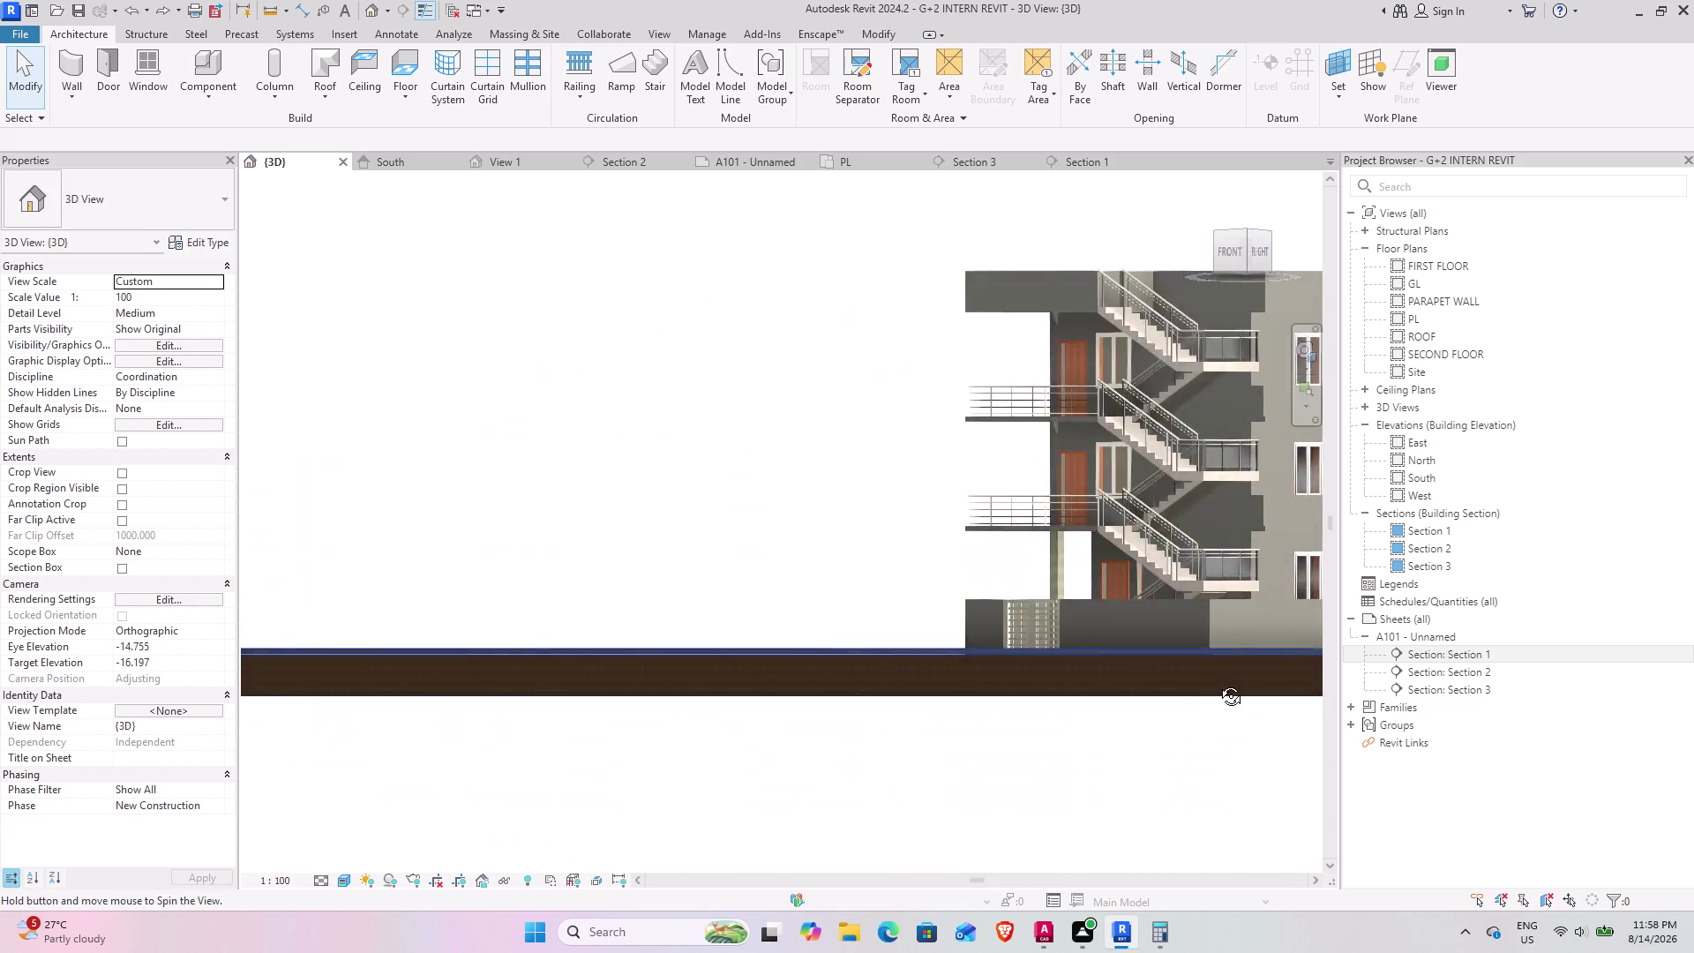
middle_drag(1213, 683, 1218, 683)
scroll(down, 3)
Frame the front entrance and gate, then open the PL floor plan.
middle_drag(938, 632, 1045, 649)
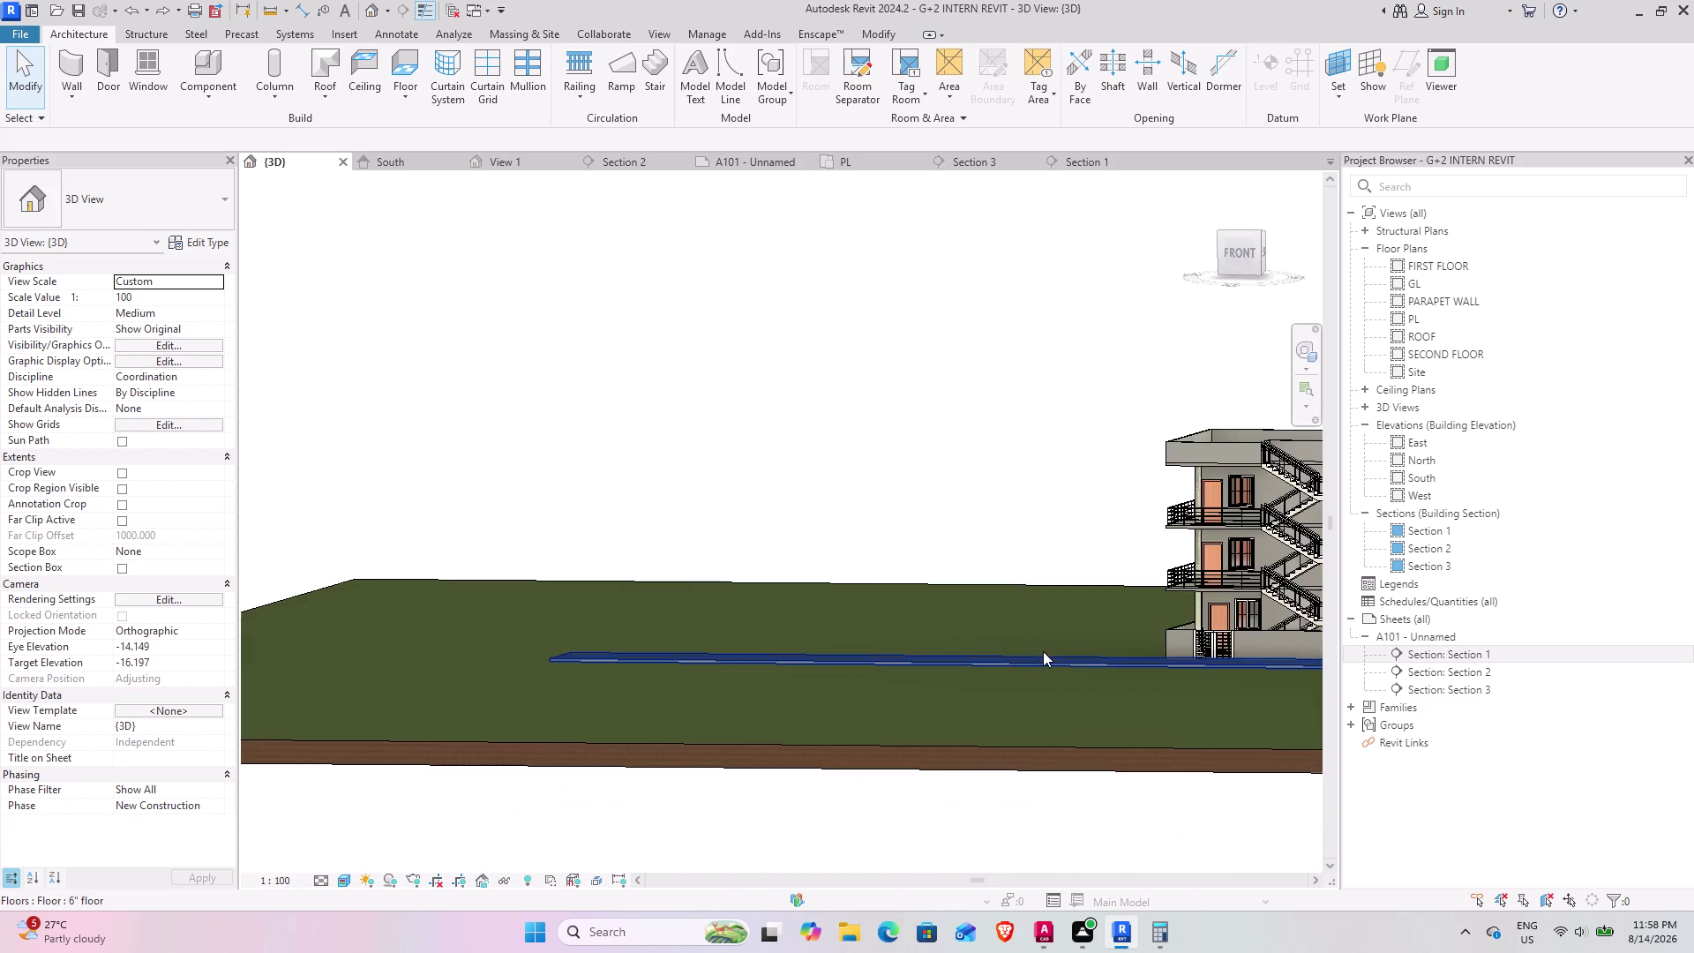
middle_drag(1034, 652, 536, 670)
middle_drag(549, 673, 580, 670)
scroll(up, 3)
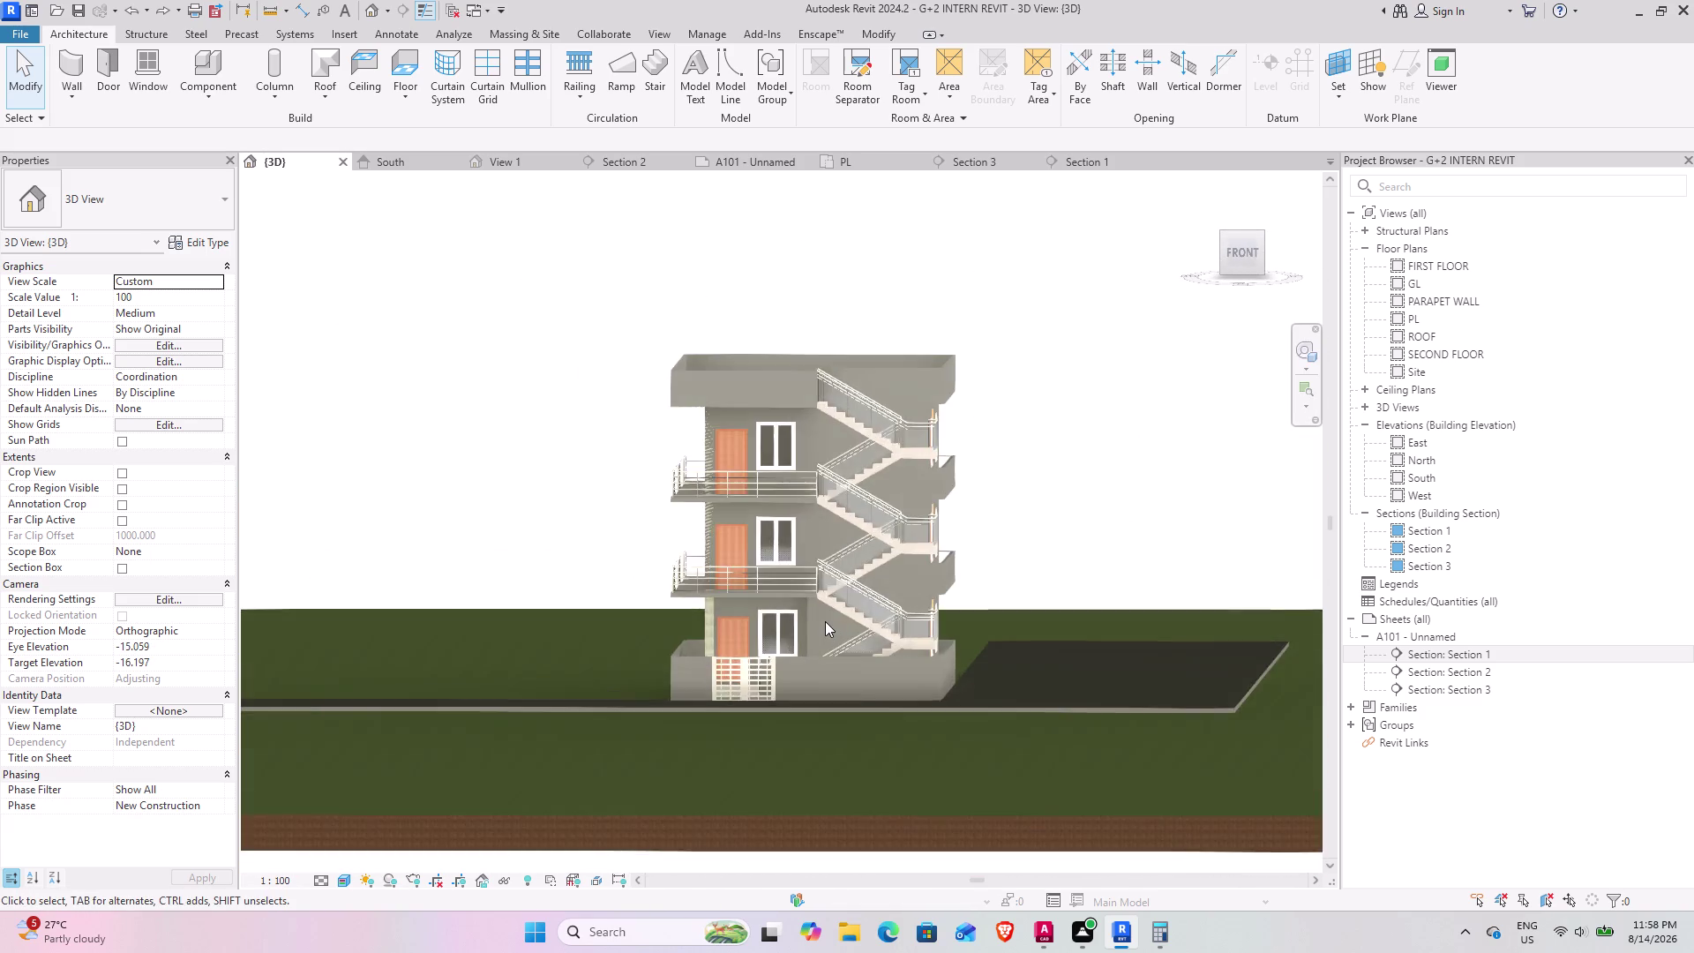
scroll(up, 3)
middle_drag(703, 660, 715, 738)
middle_drag(770, 795, 649, 496)
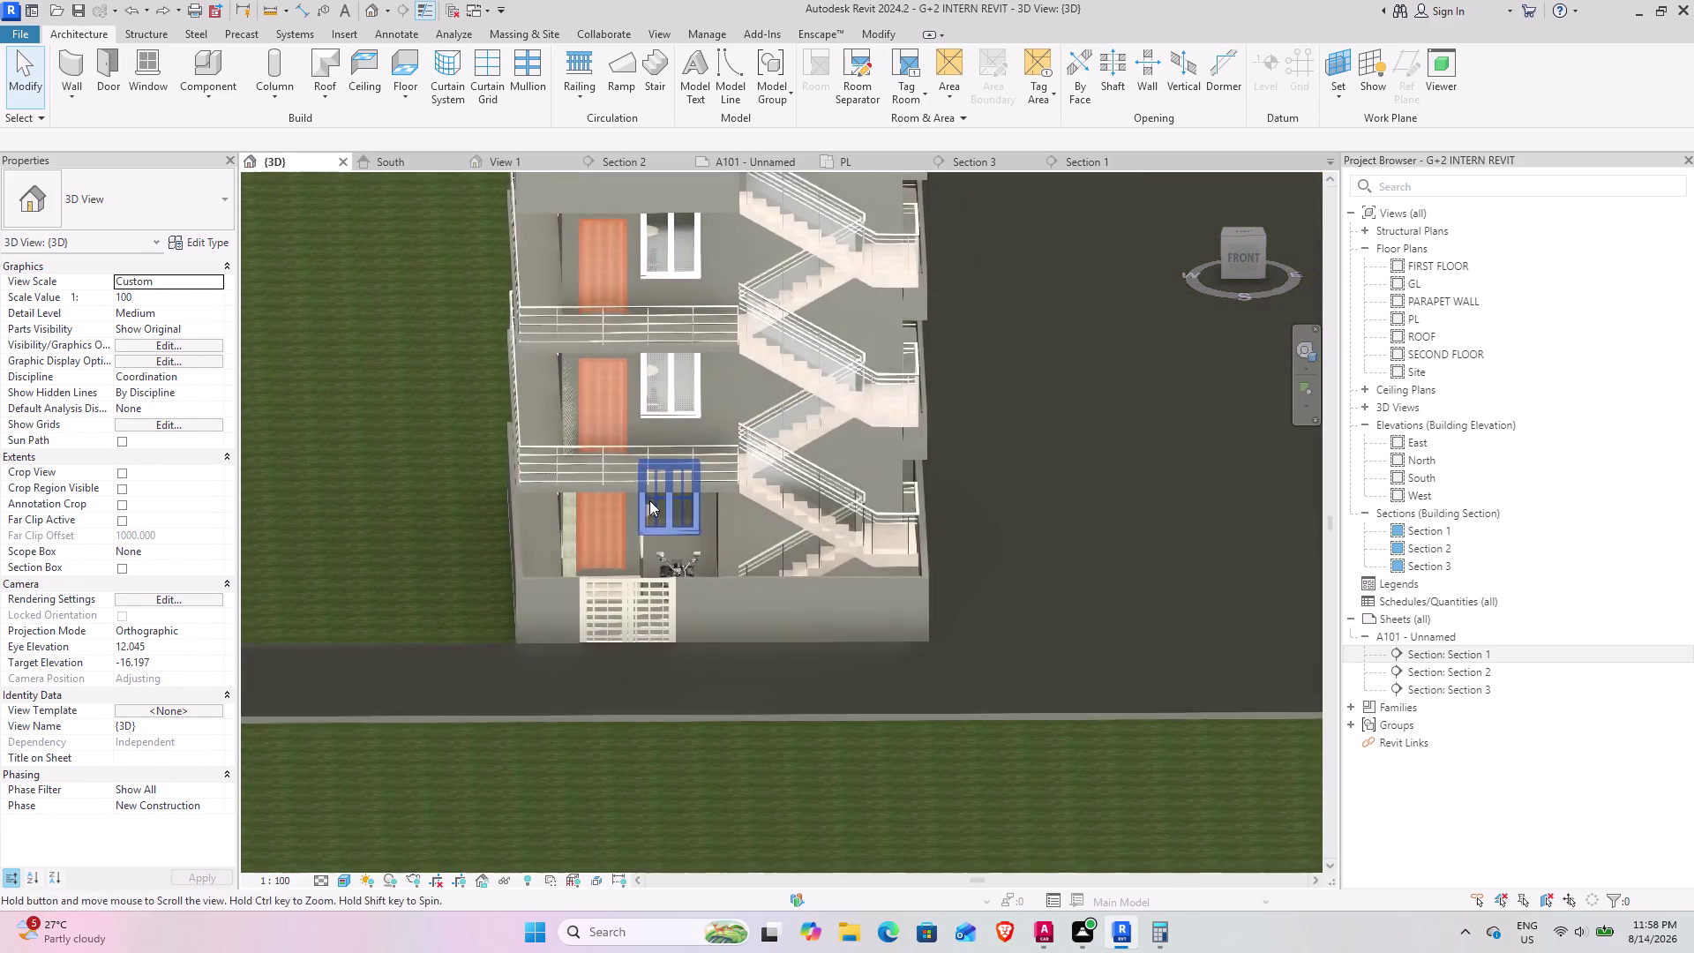
middle_drag(649, 496, 649, 497)
scroll(up, 3)
middle_drag(858, 650, 971, 666)
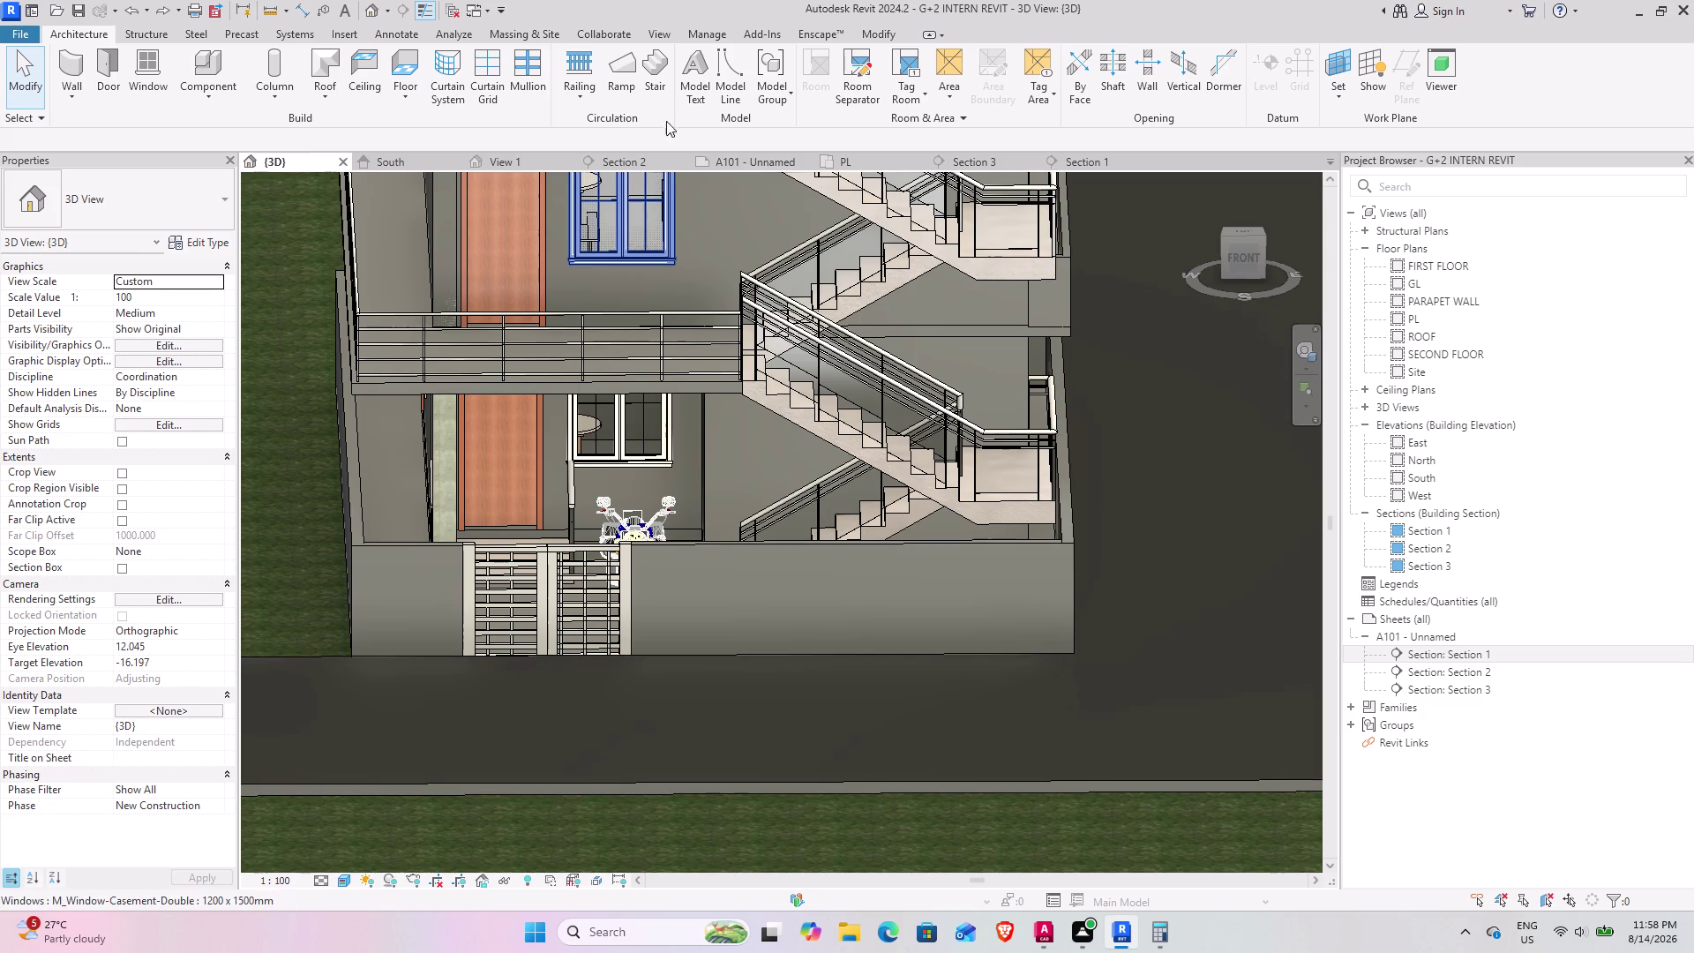
click(850, 158)
middle_drag(784, 757, 841, 426)
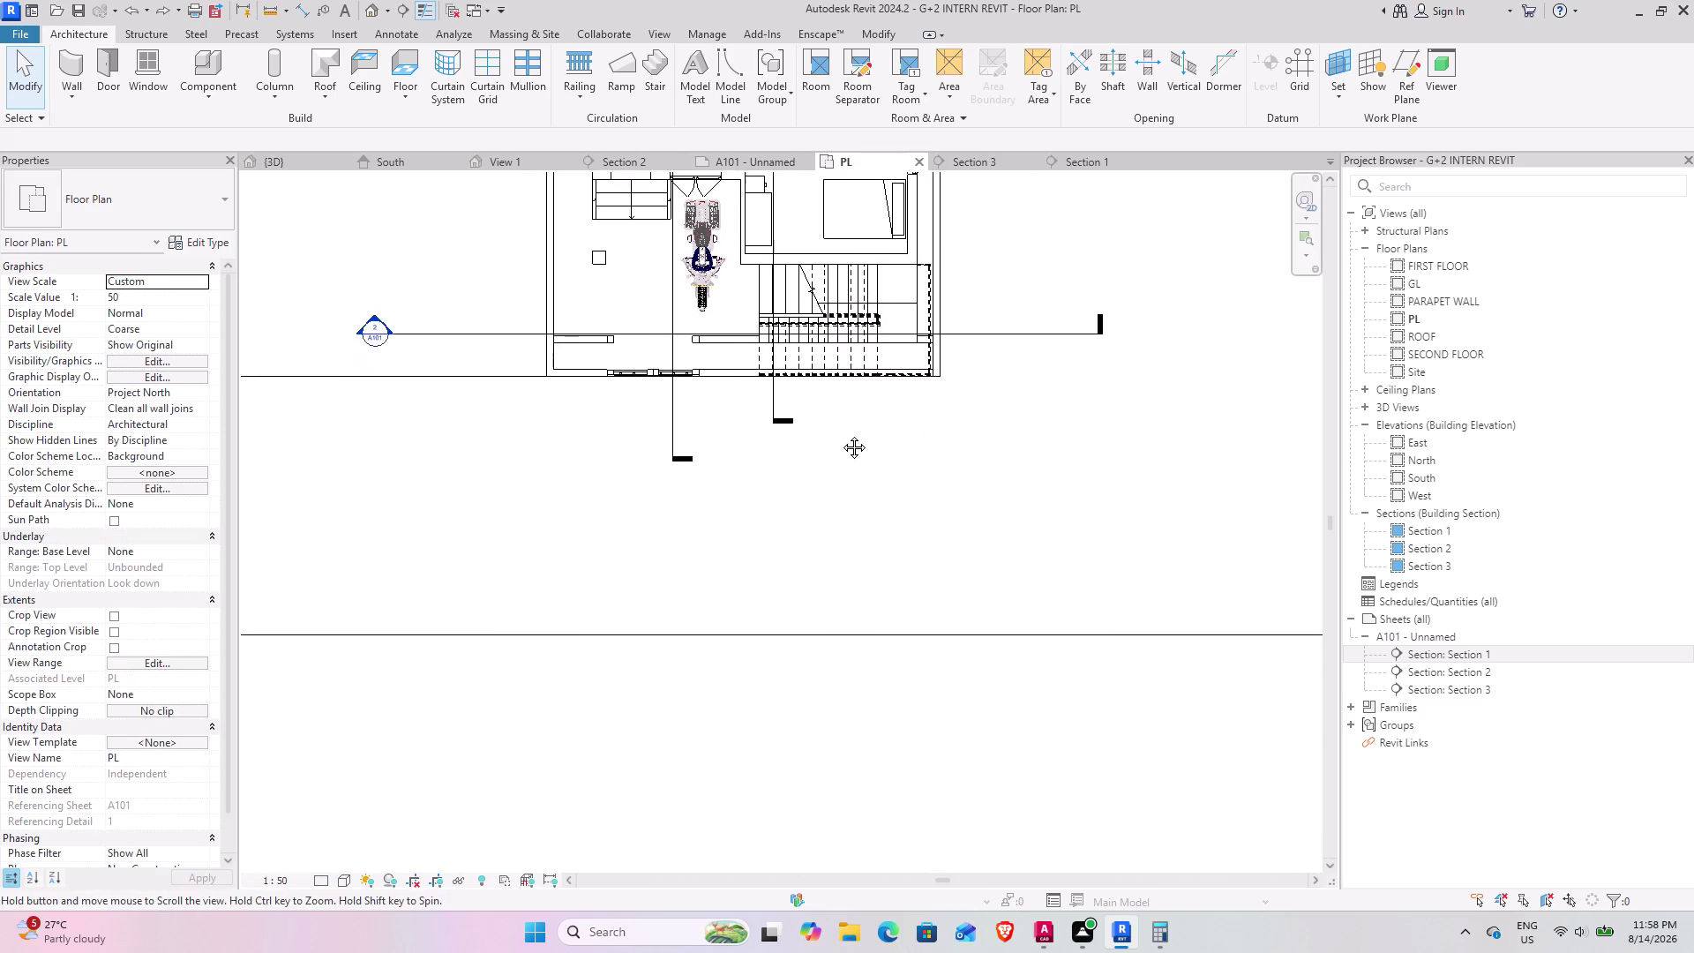
Draw the first 4" compound wall chain left of the gate, starting with a 3' segment.
middle_drag(841, 426, 813, 510)
scroll(up, 3)
click(63, 57)
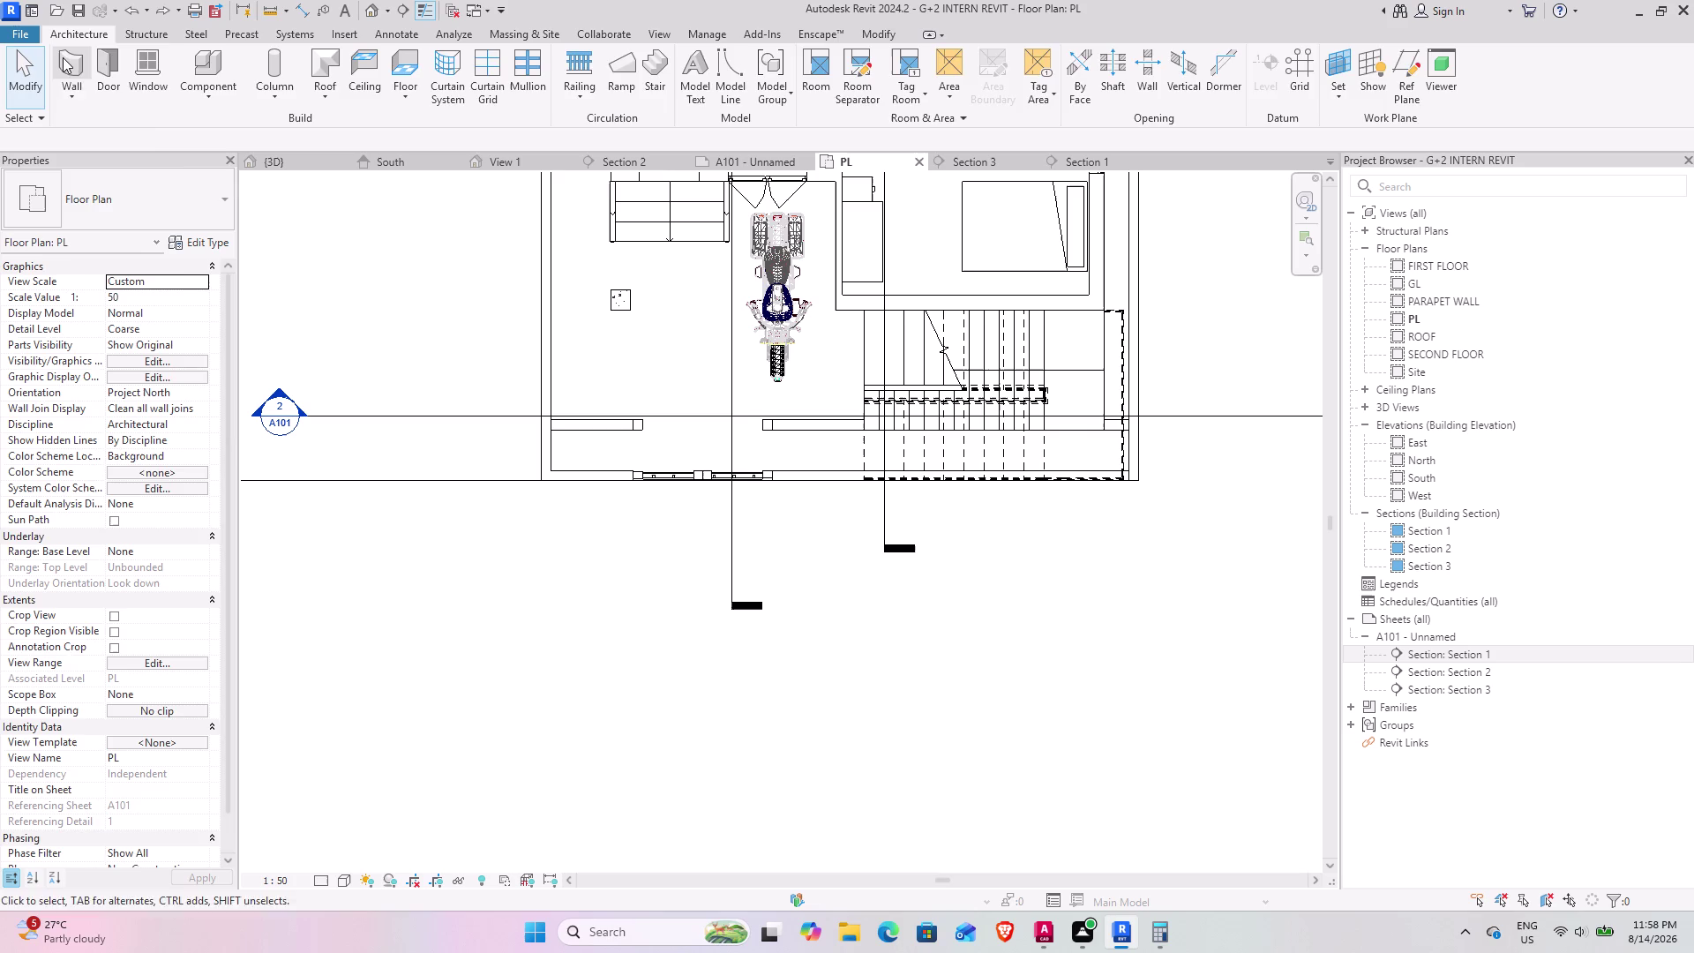
scroll(up, 3)
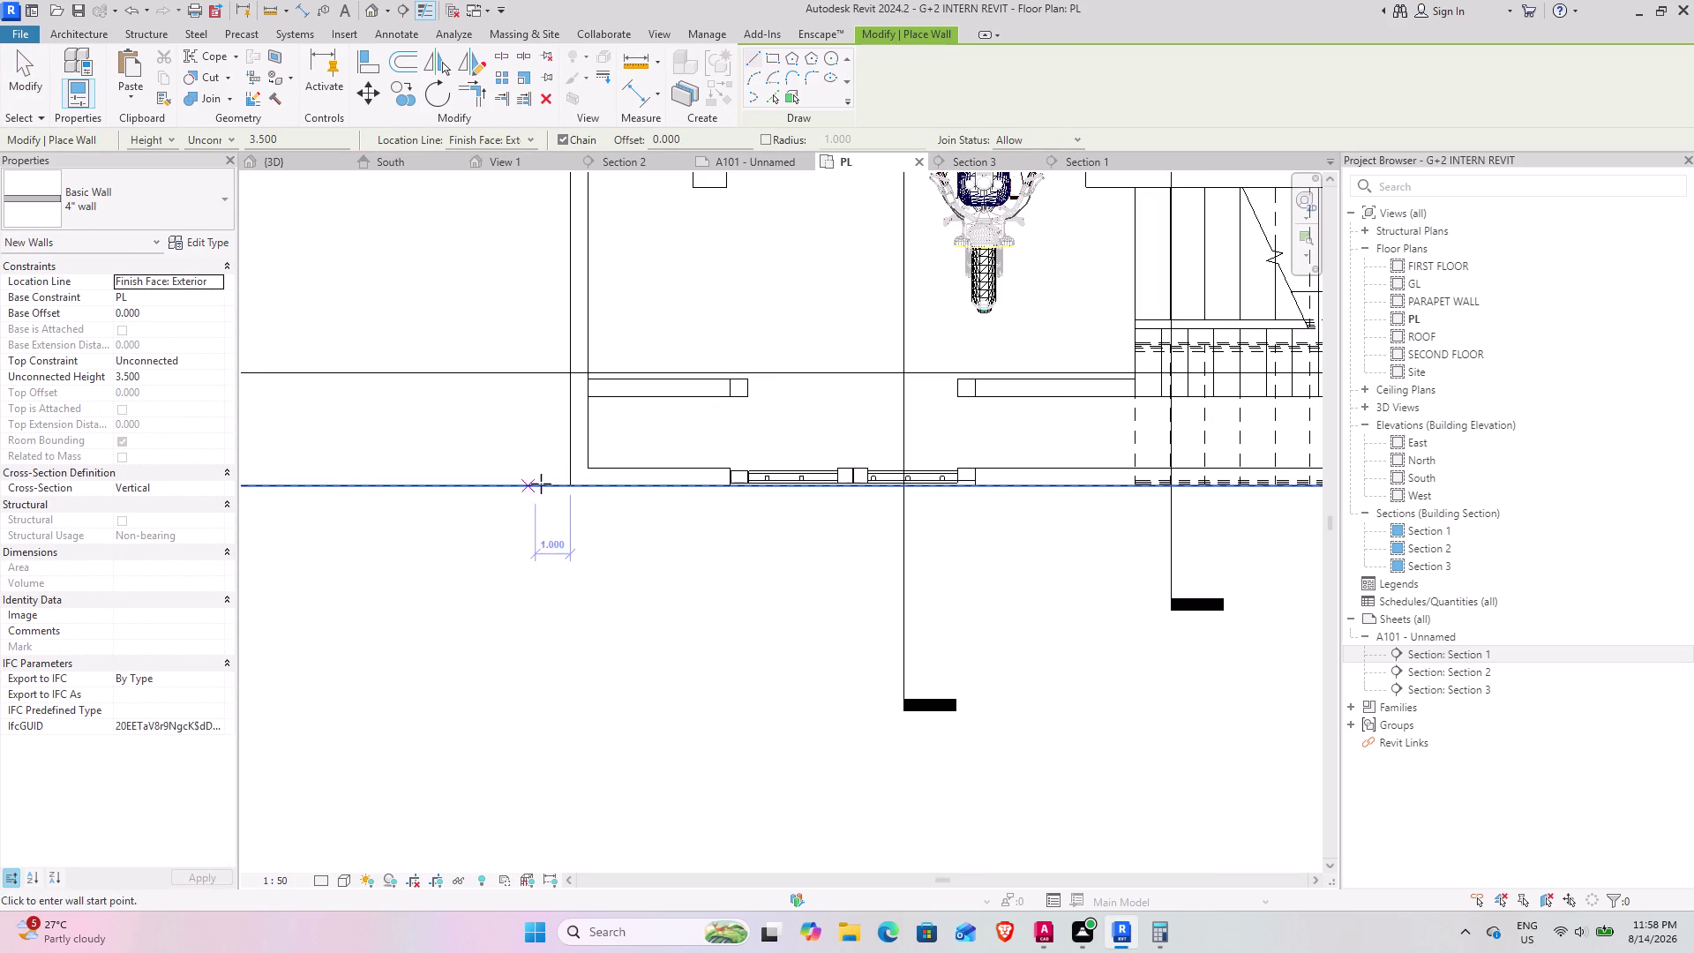
click(572, 488)
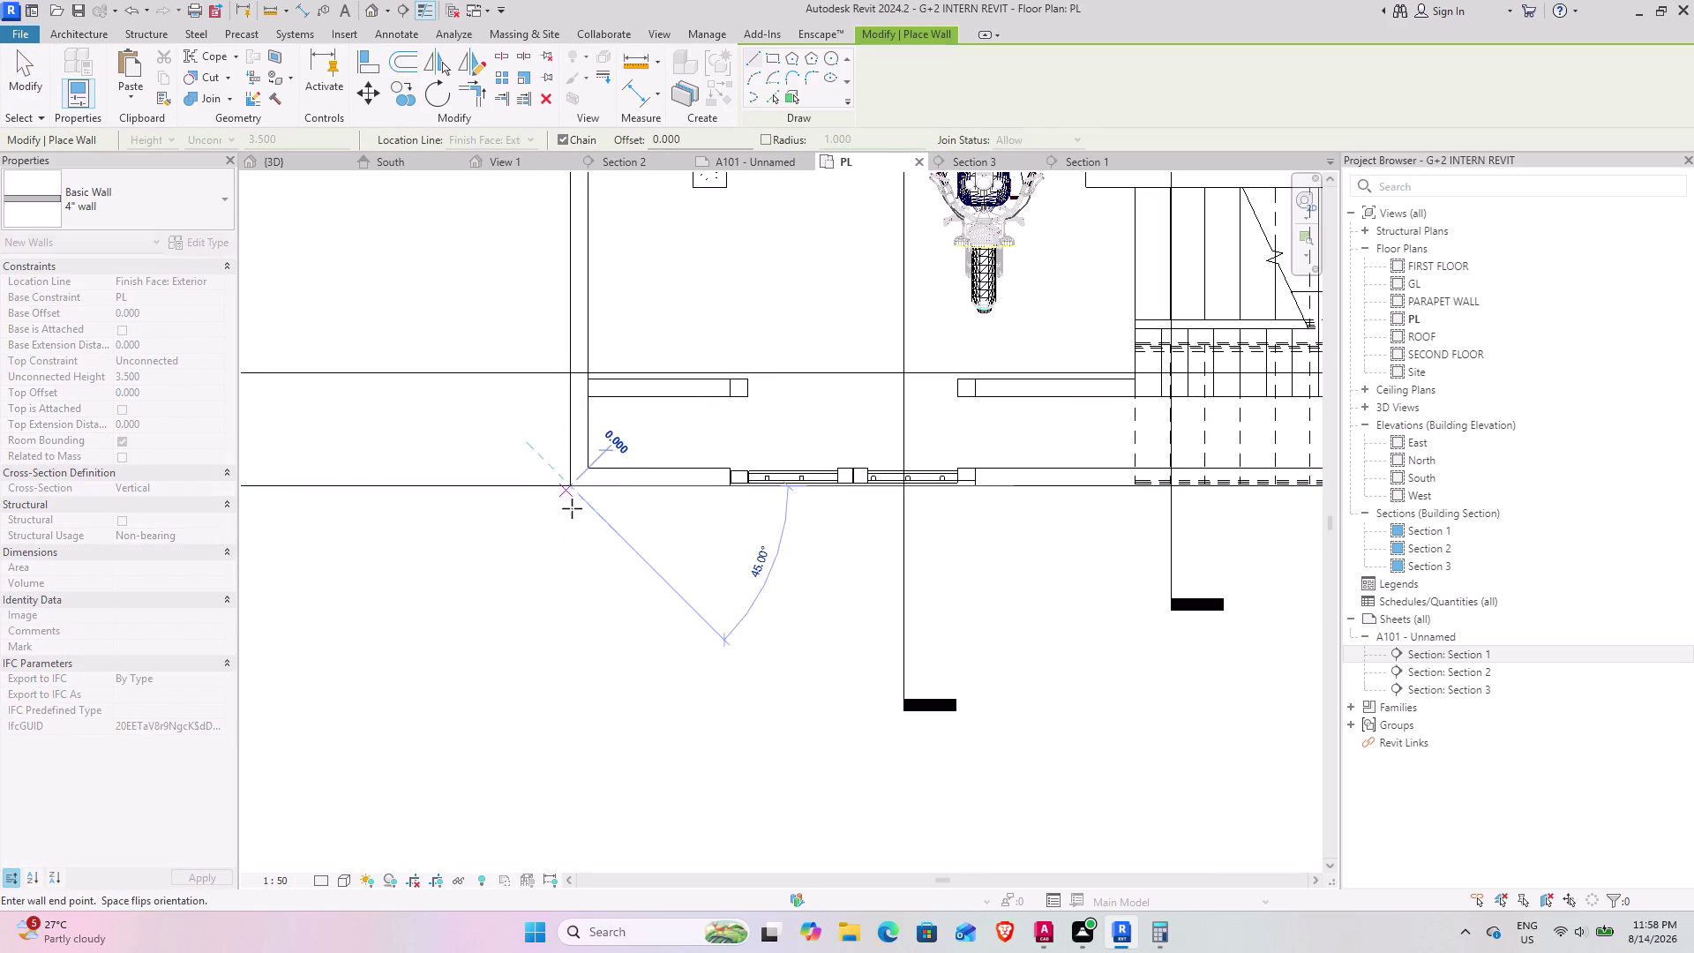
key(space)
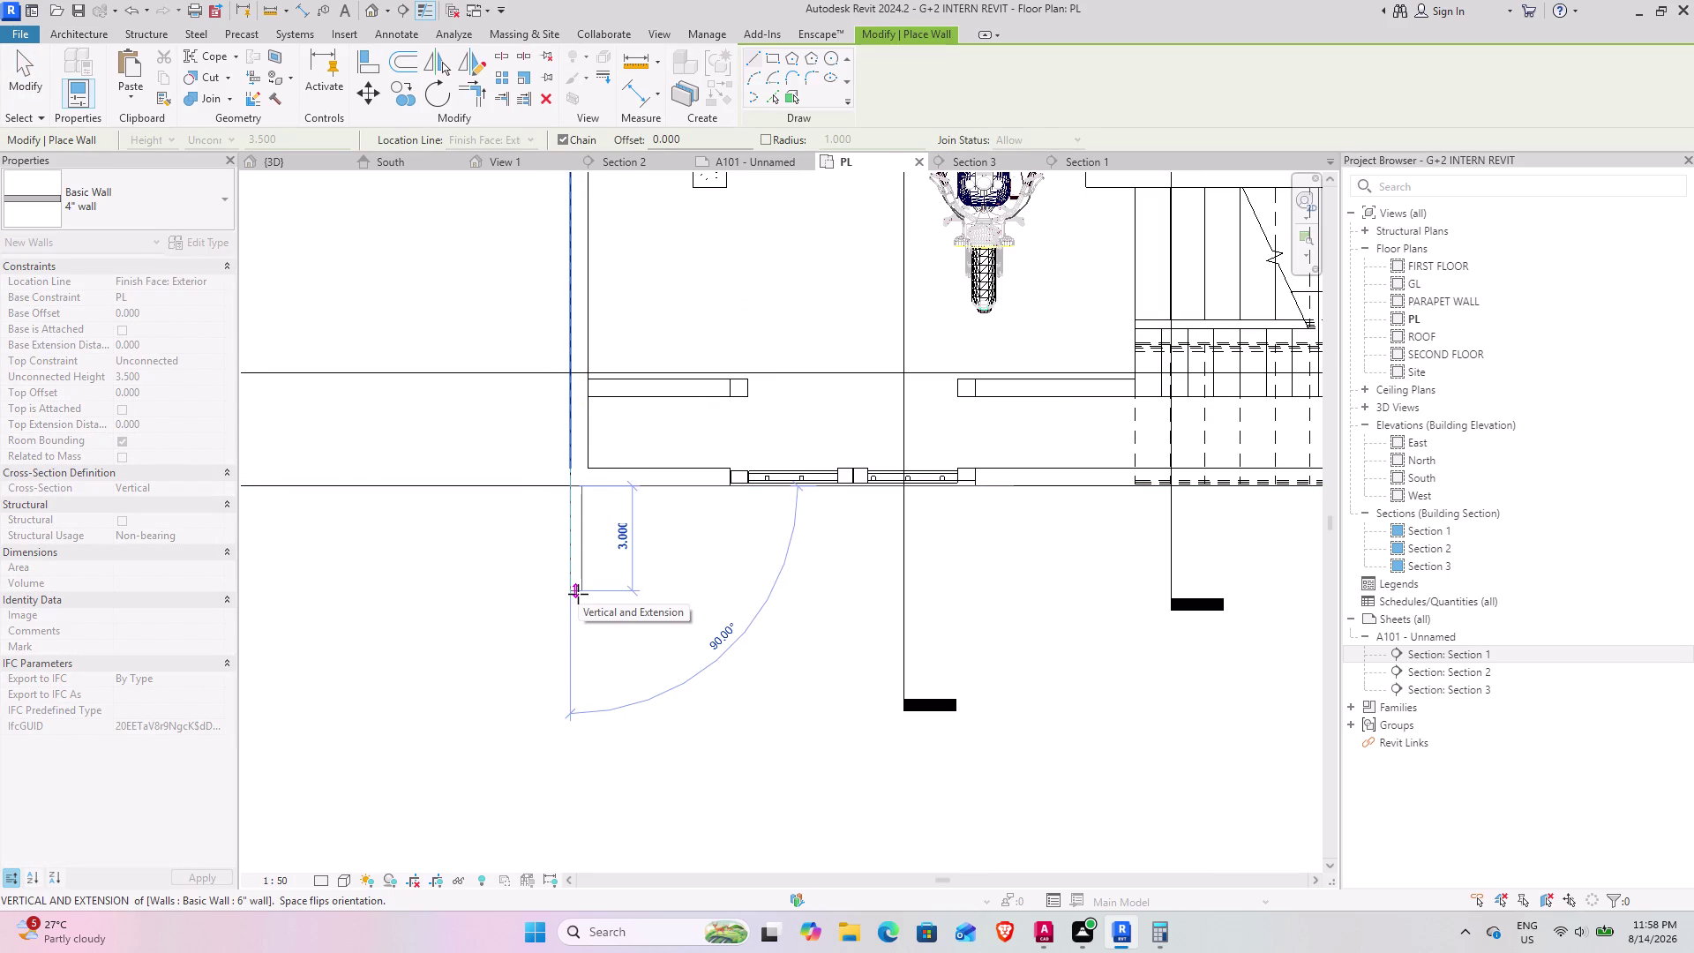
text(3')
key(Return)
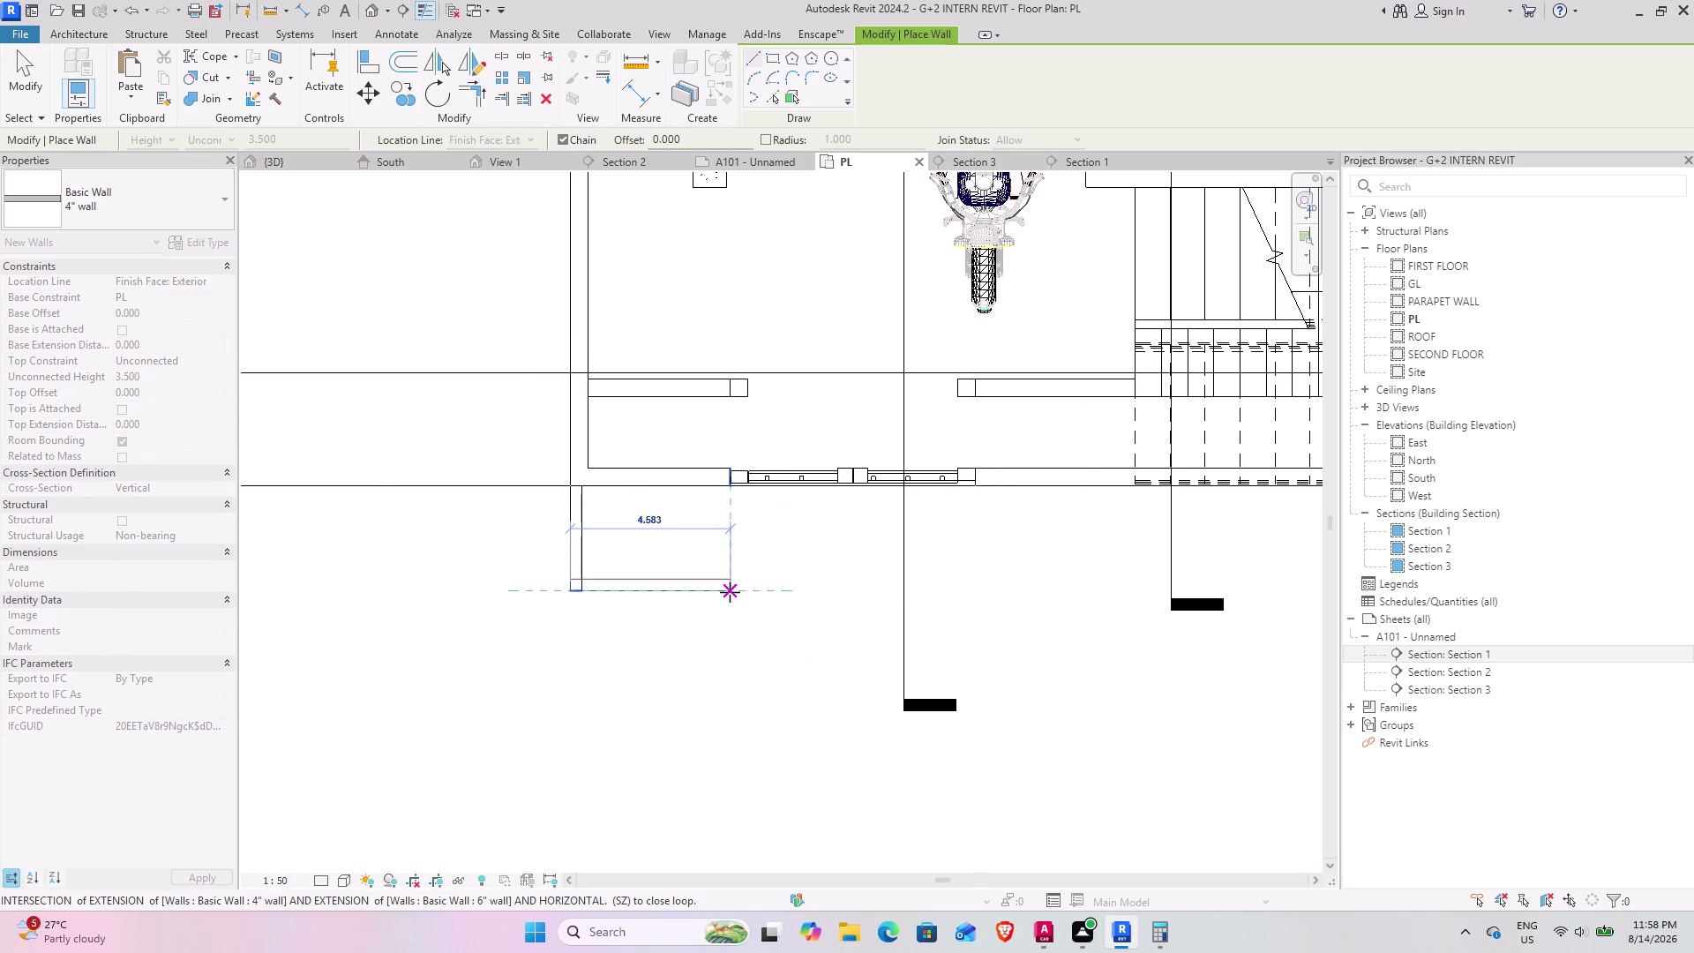
click(730, 592)
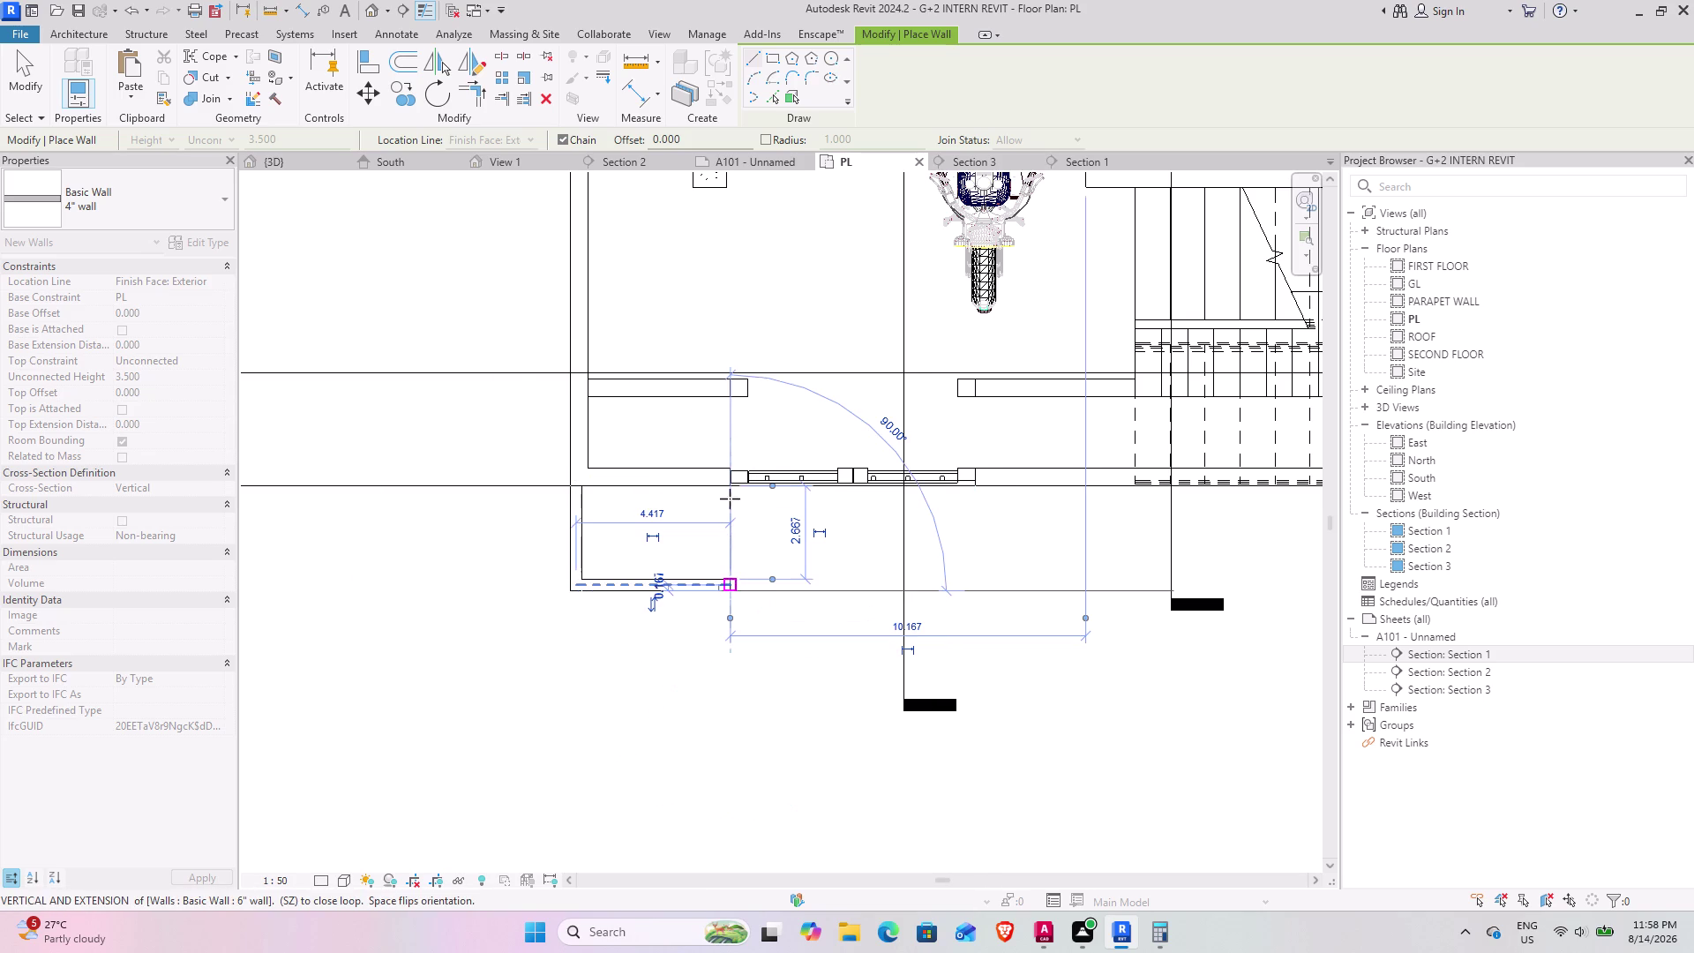
click(729, 493)
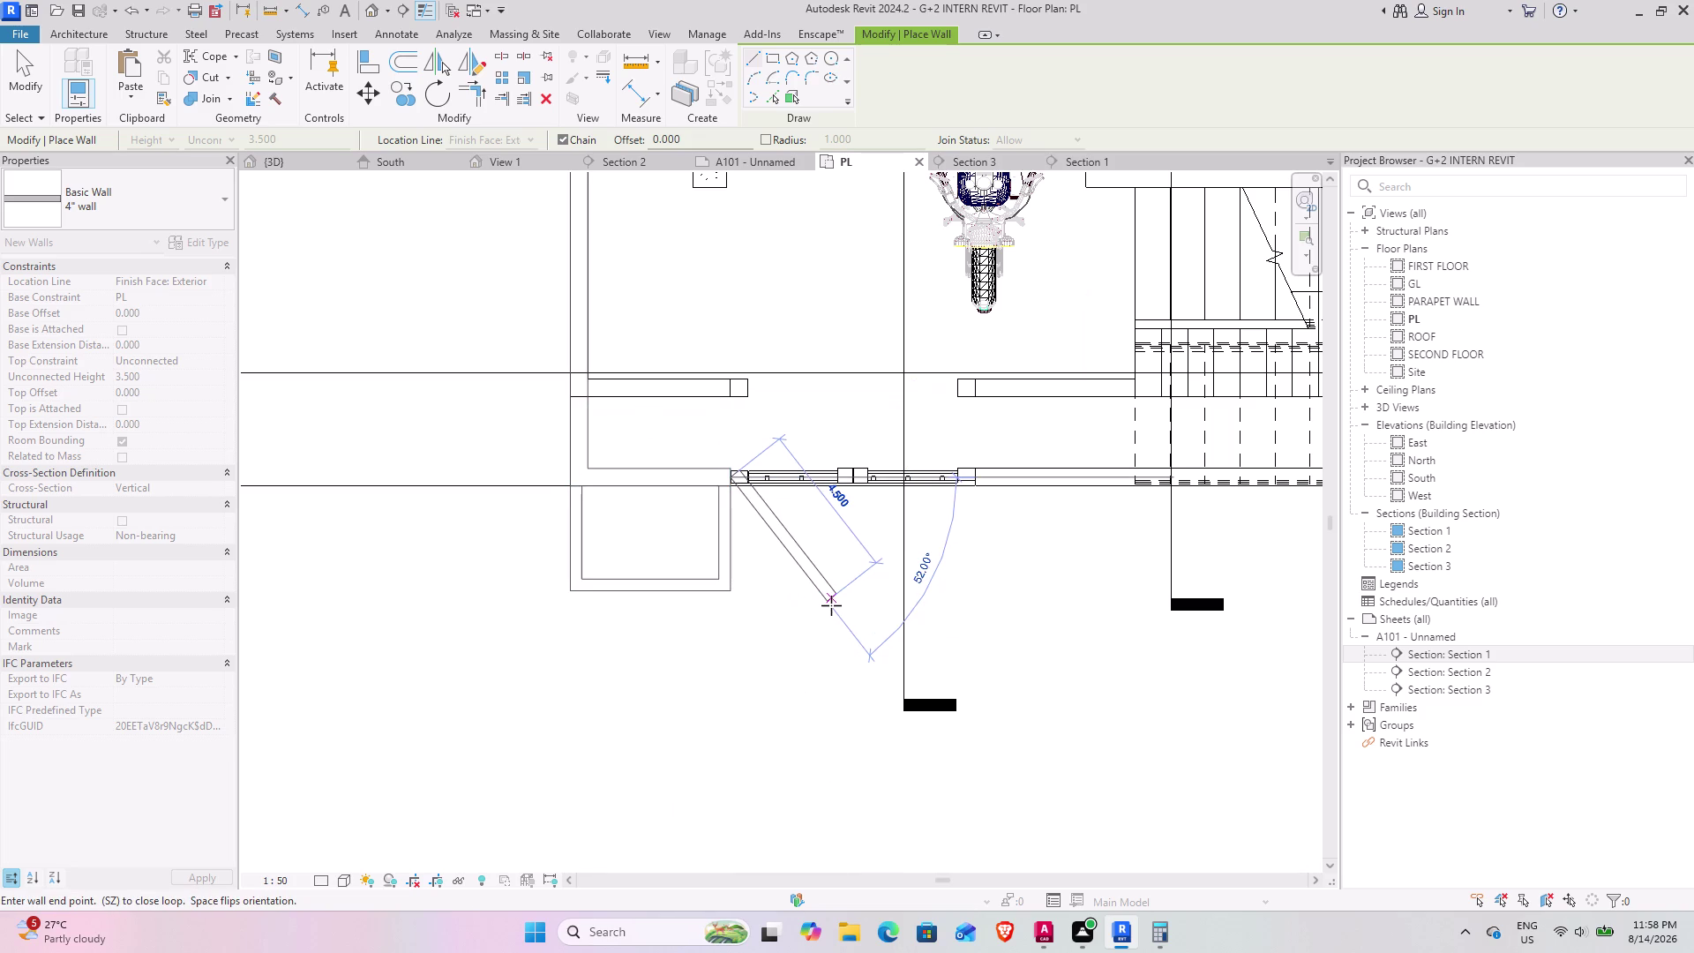
key(Escape)
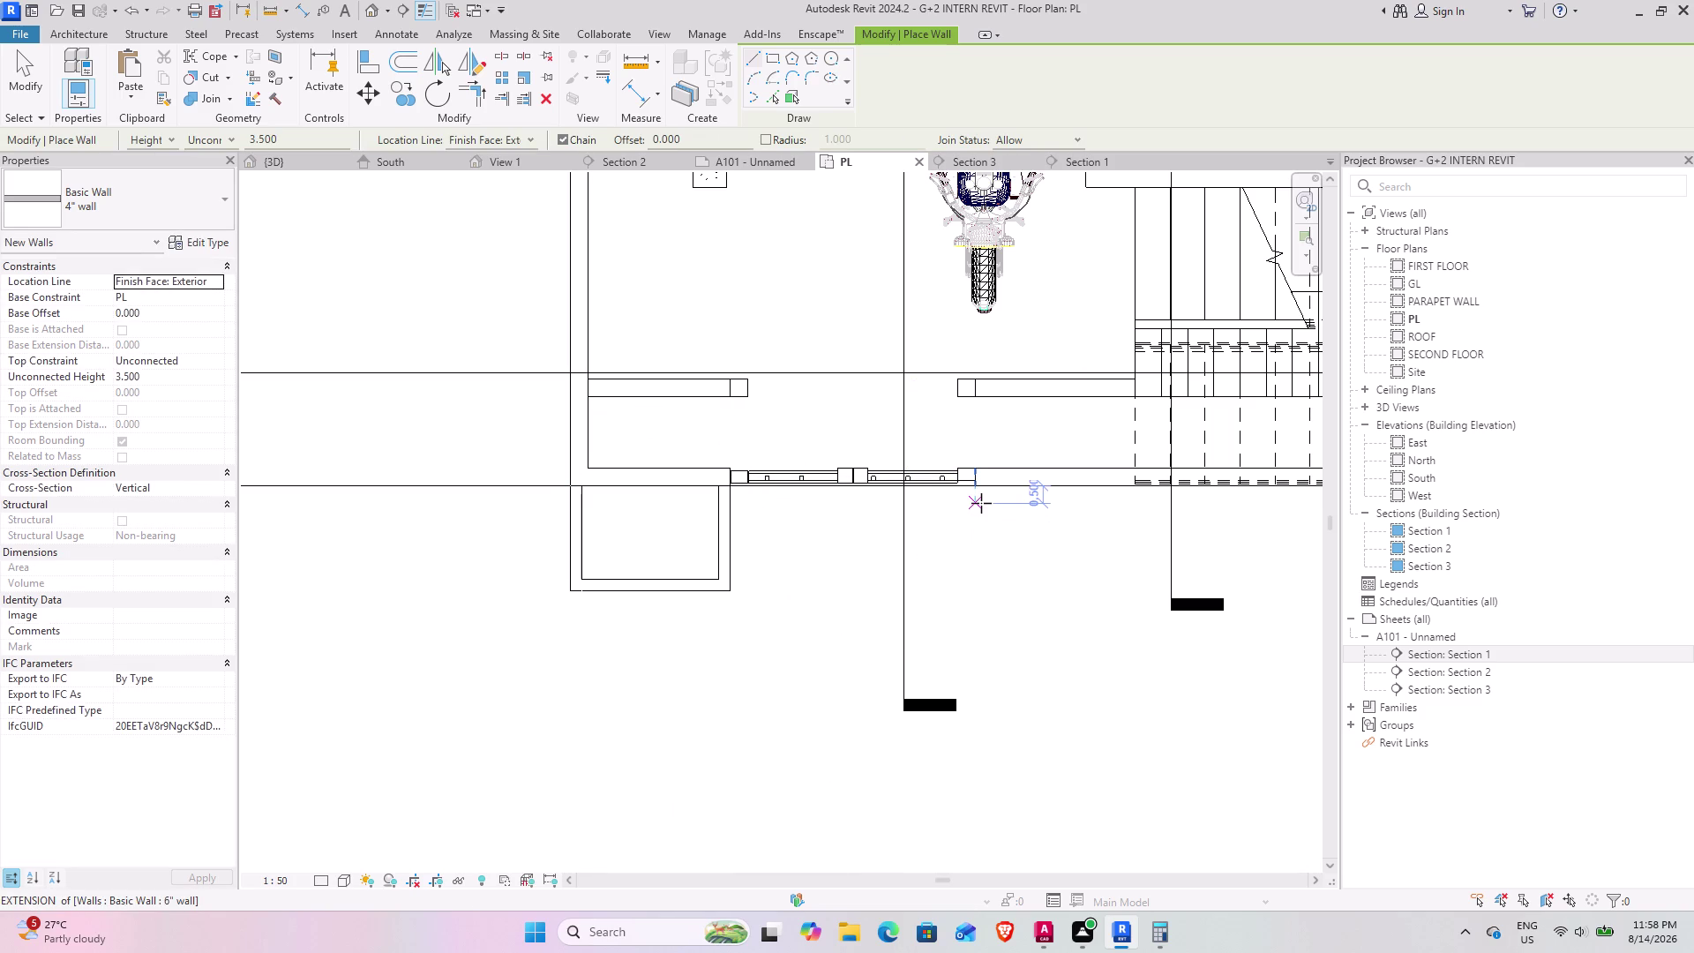
Draw the second compound wall chain from the gate's right end along the front.
click(978, 497)
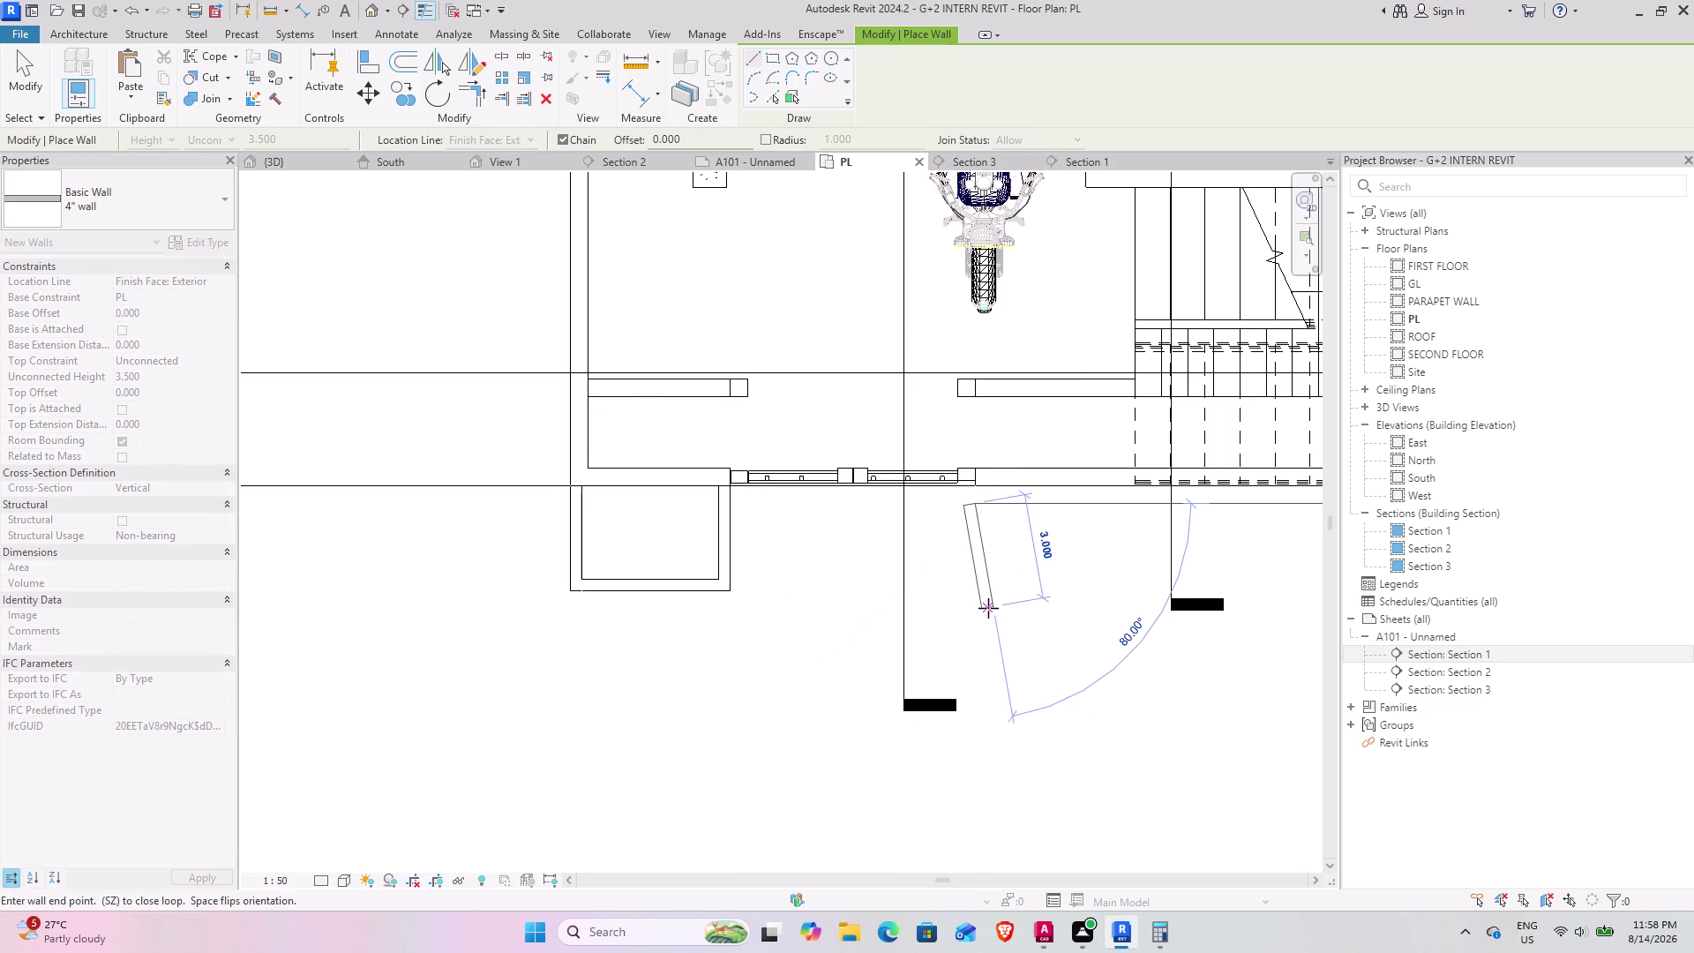
key(Escape)
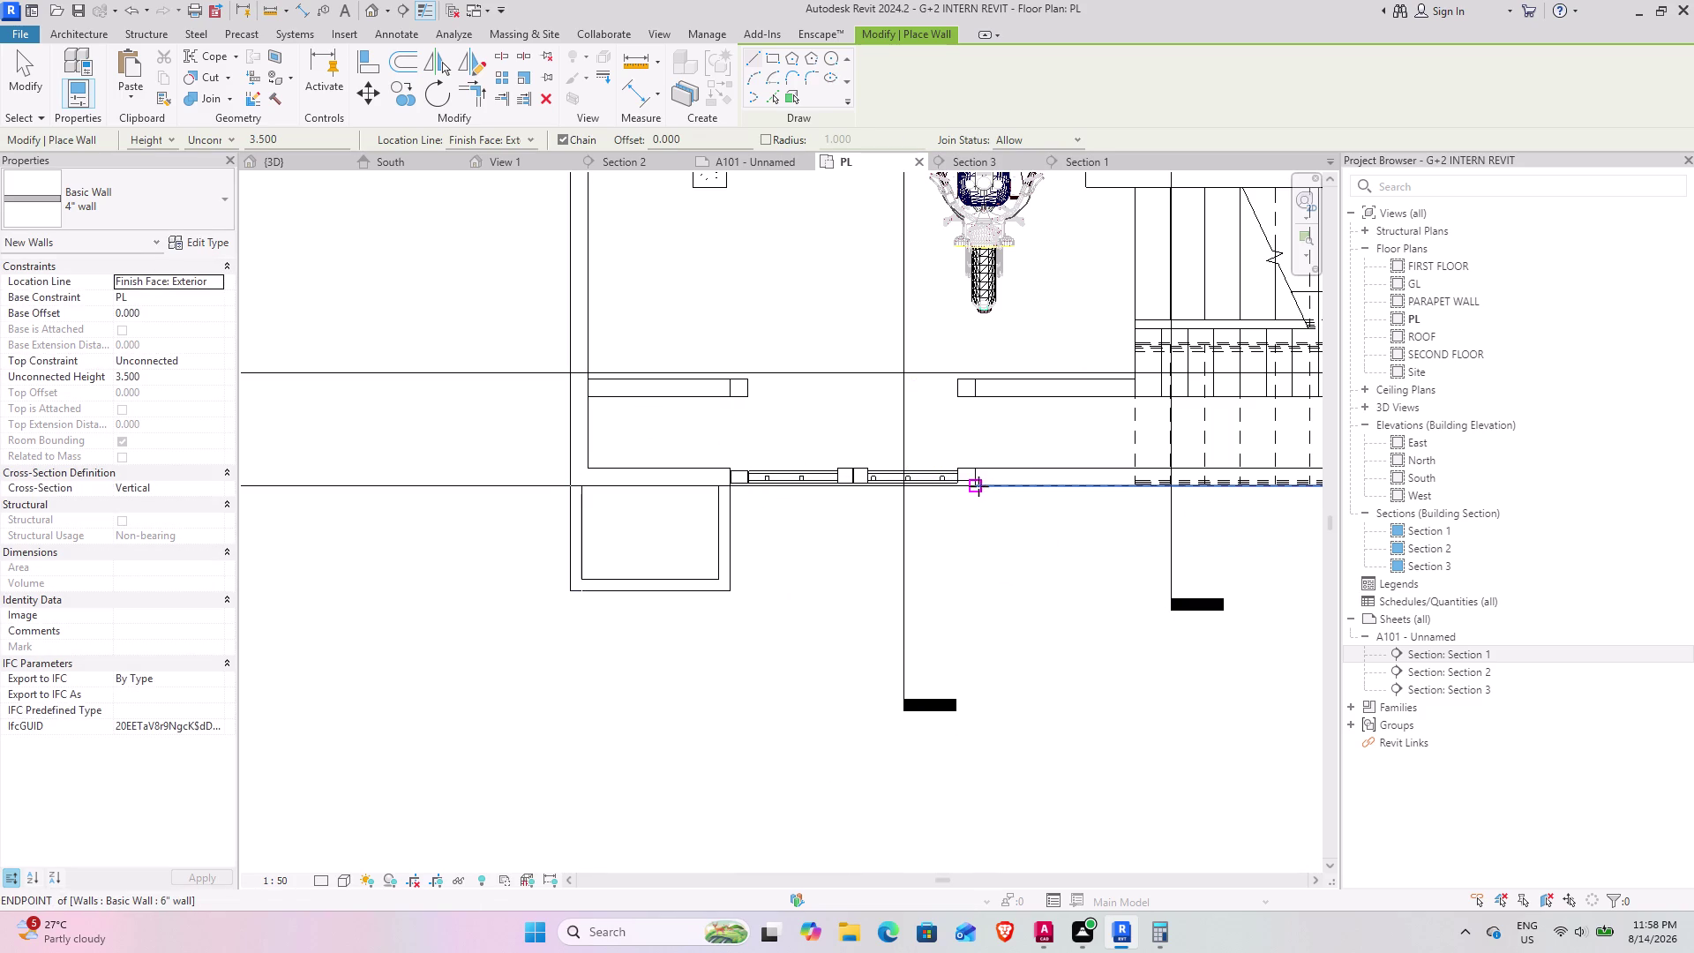
click(979, 486)
key(space)
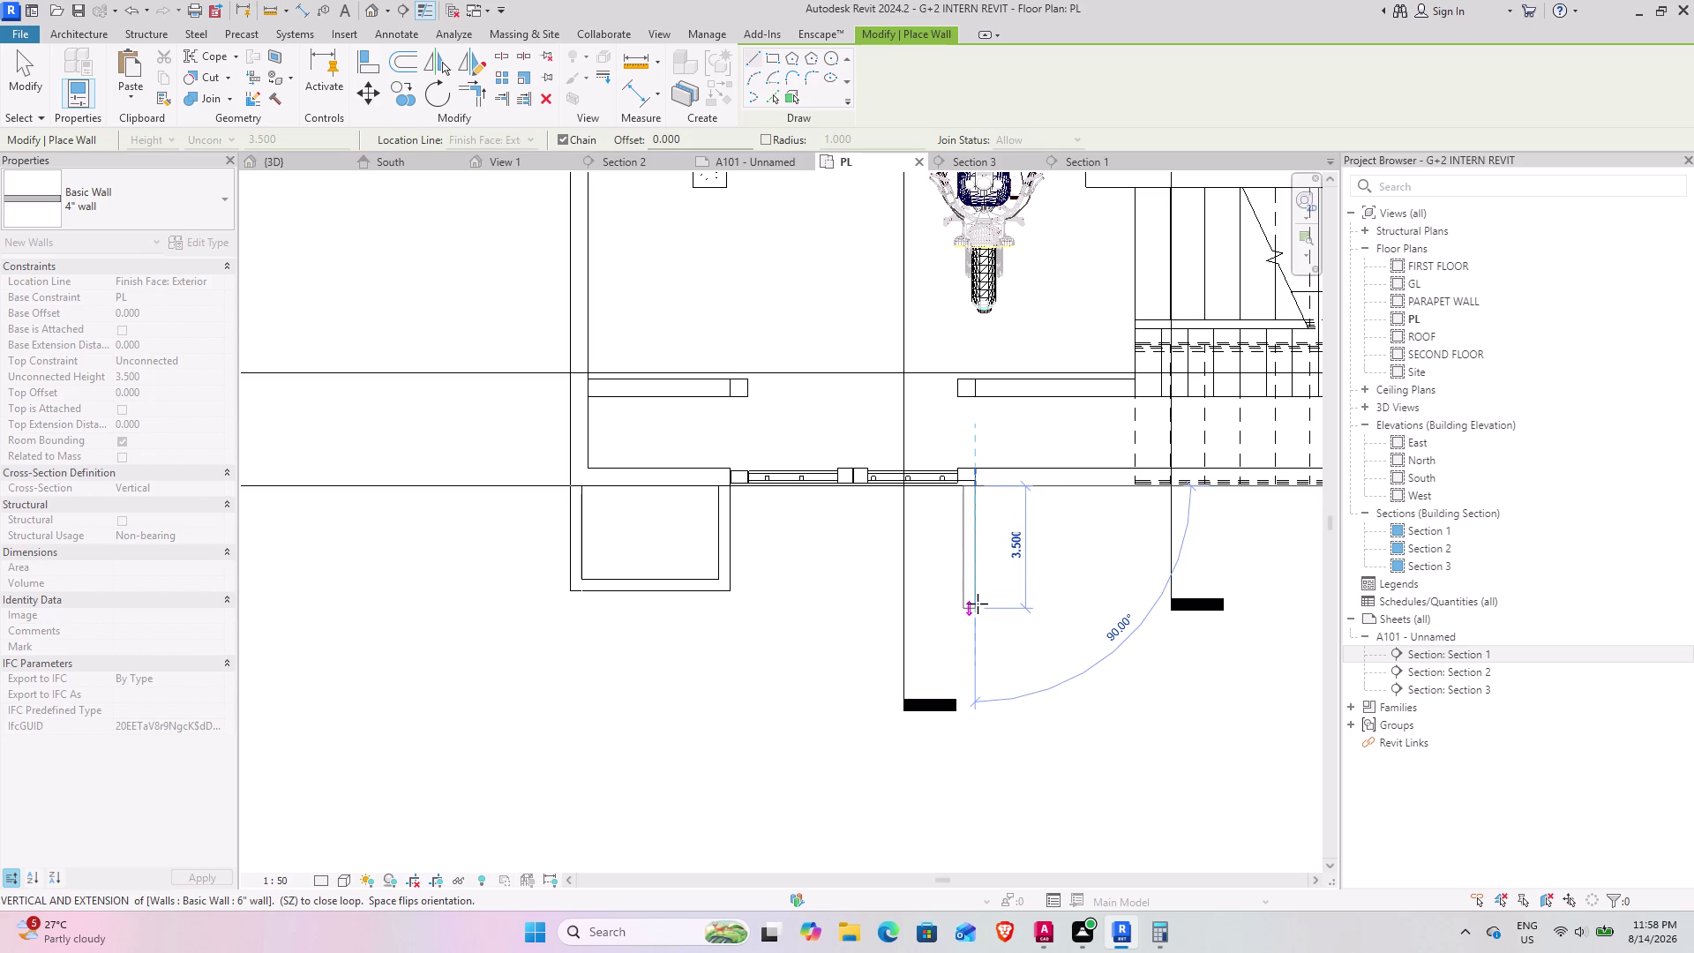
middle_drag(983, 613, 833, 646)
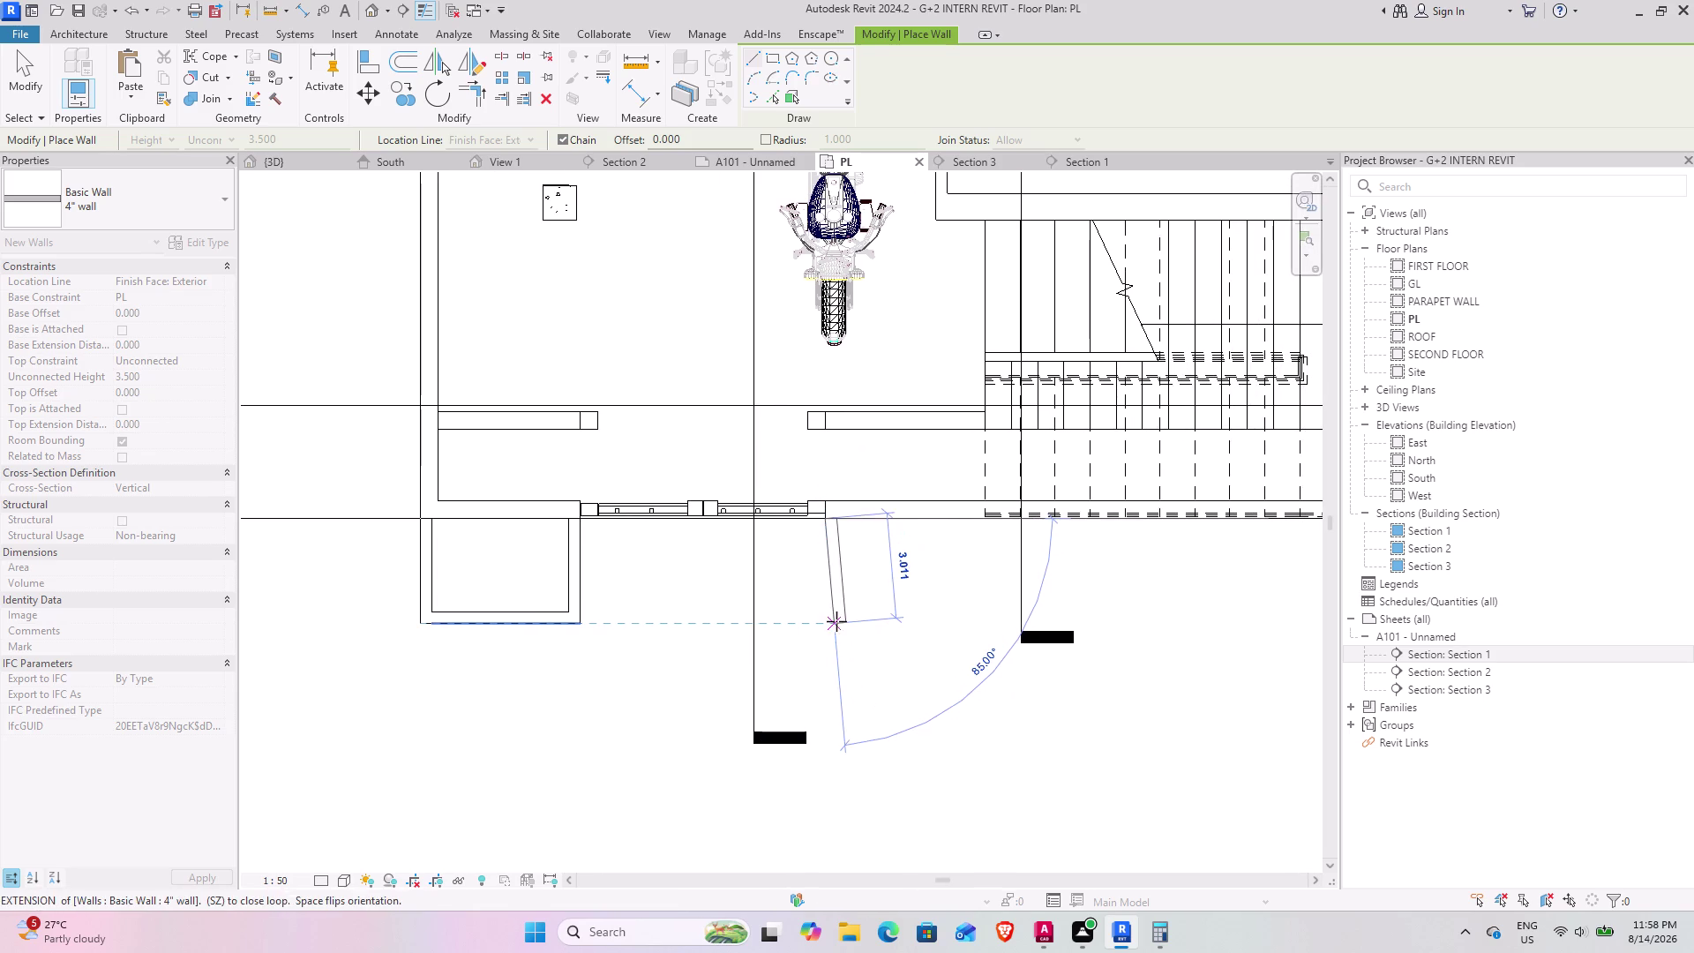
click(829, 624)
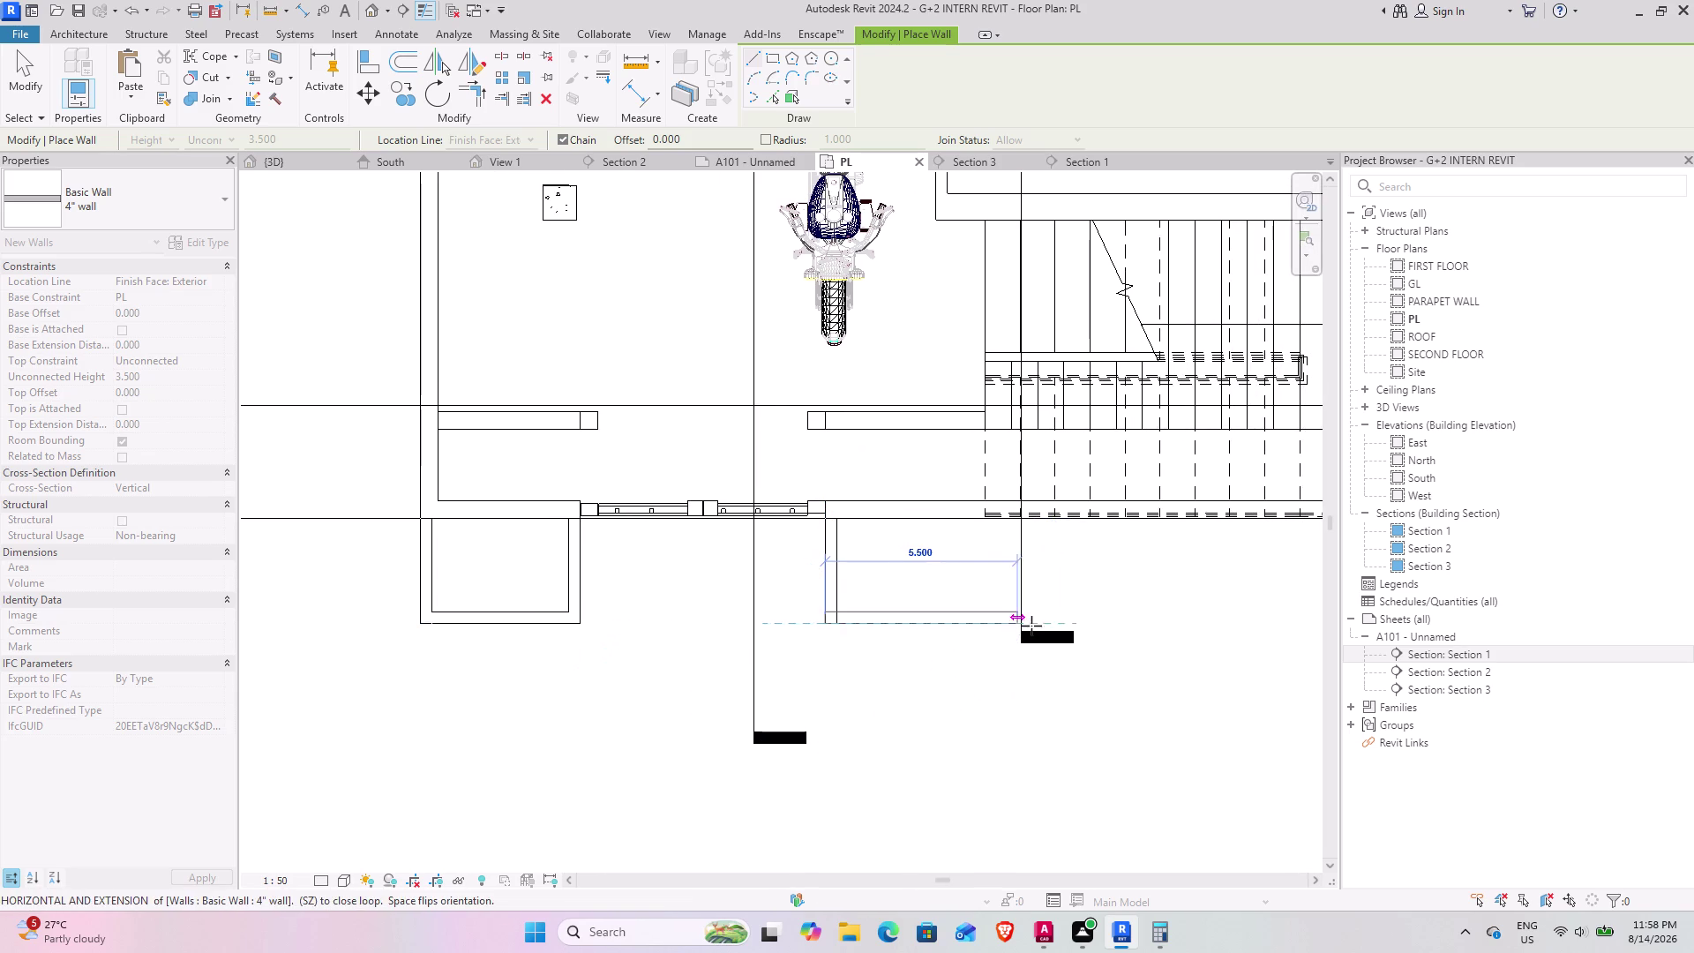
middle_drag(1142, 612, 606, 641)
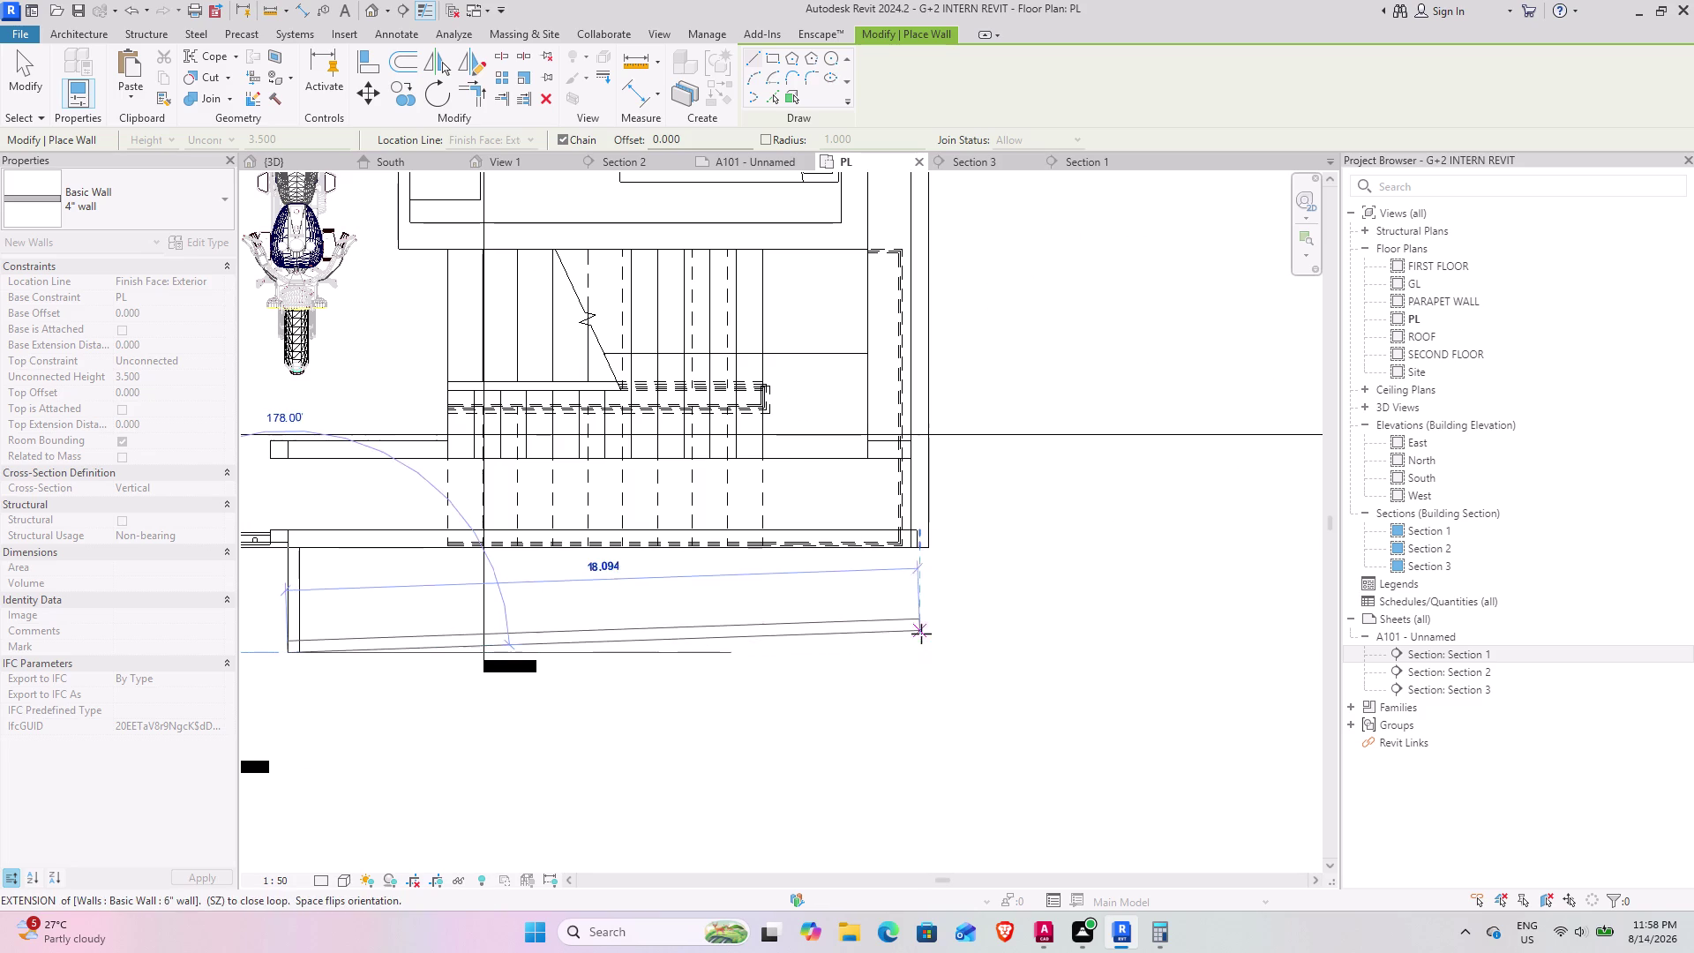
click(926, 649)
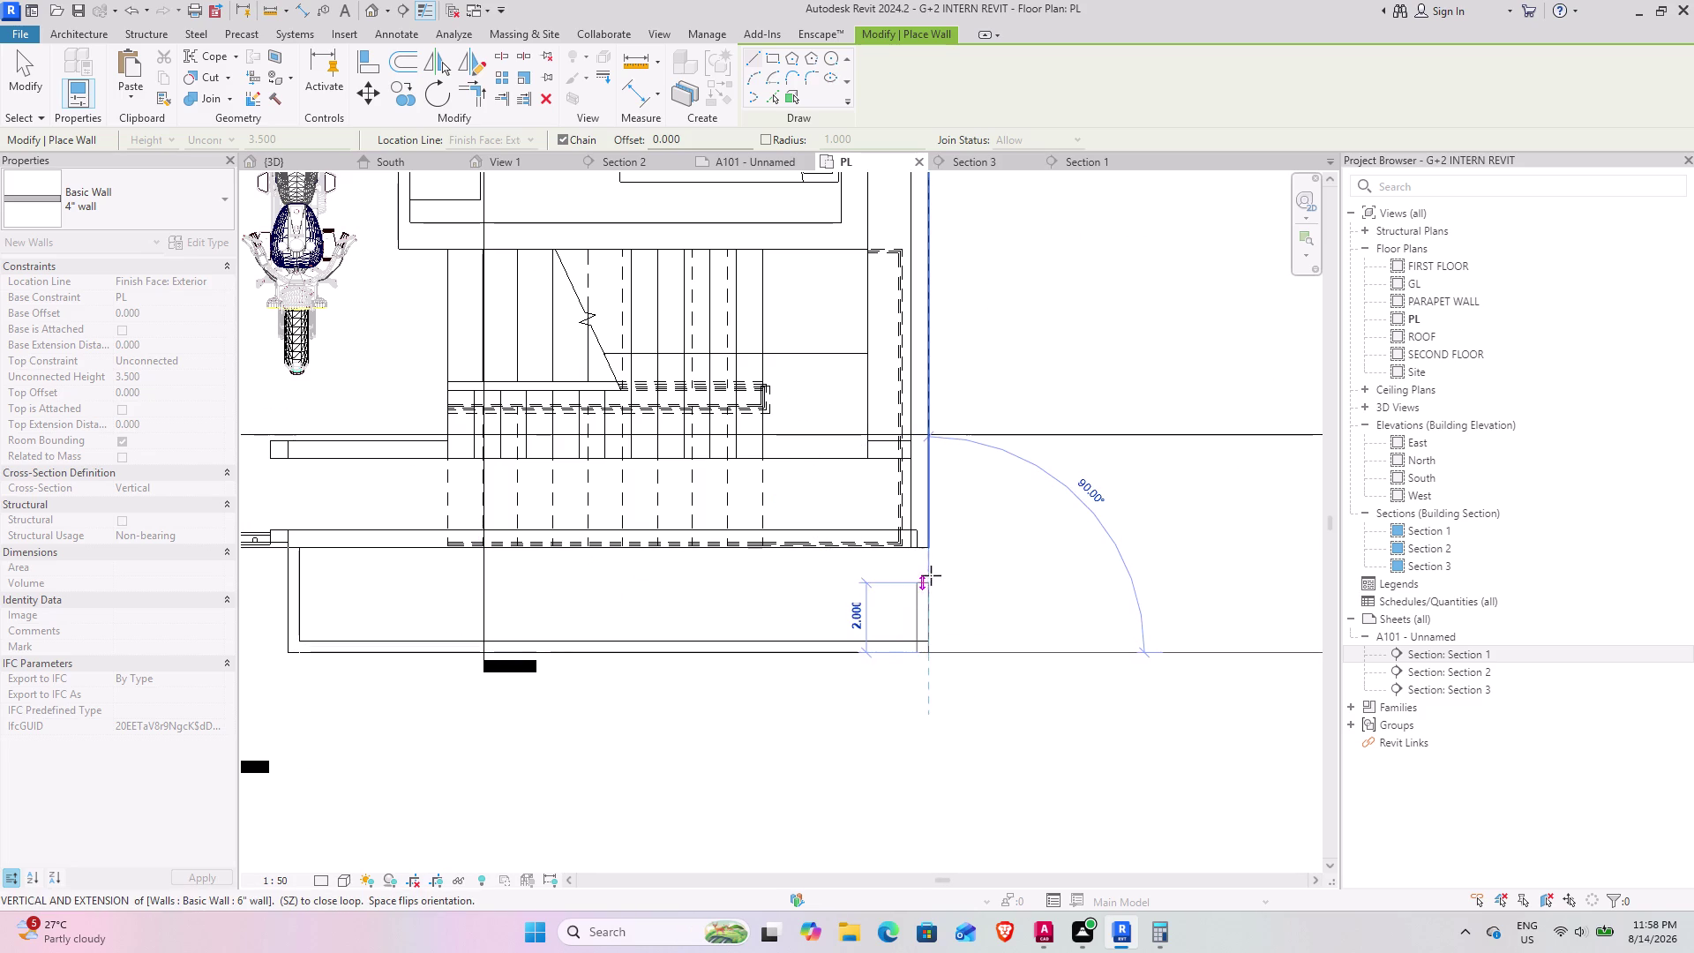
click(931, 552)
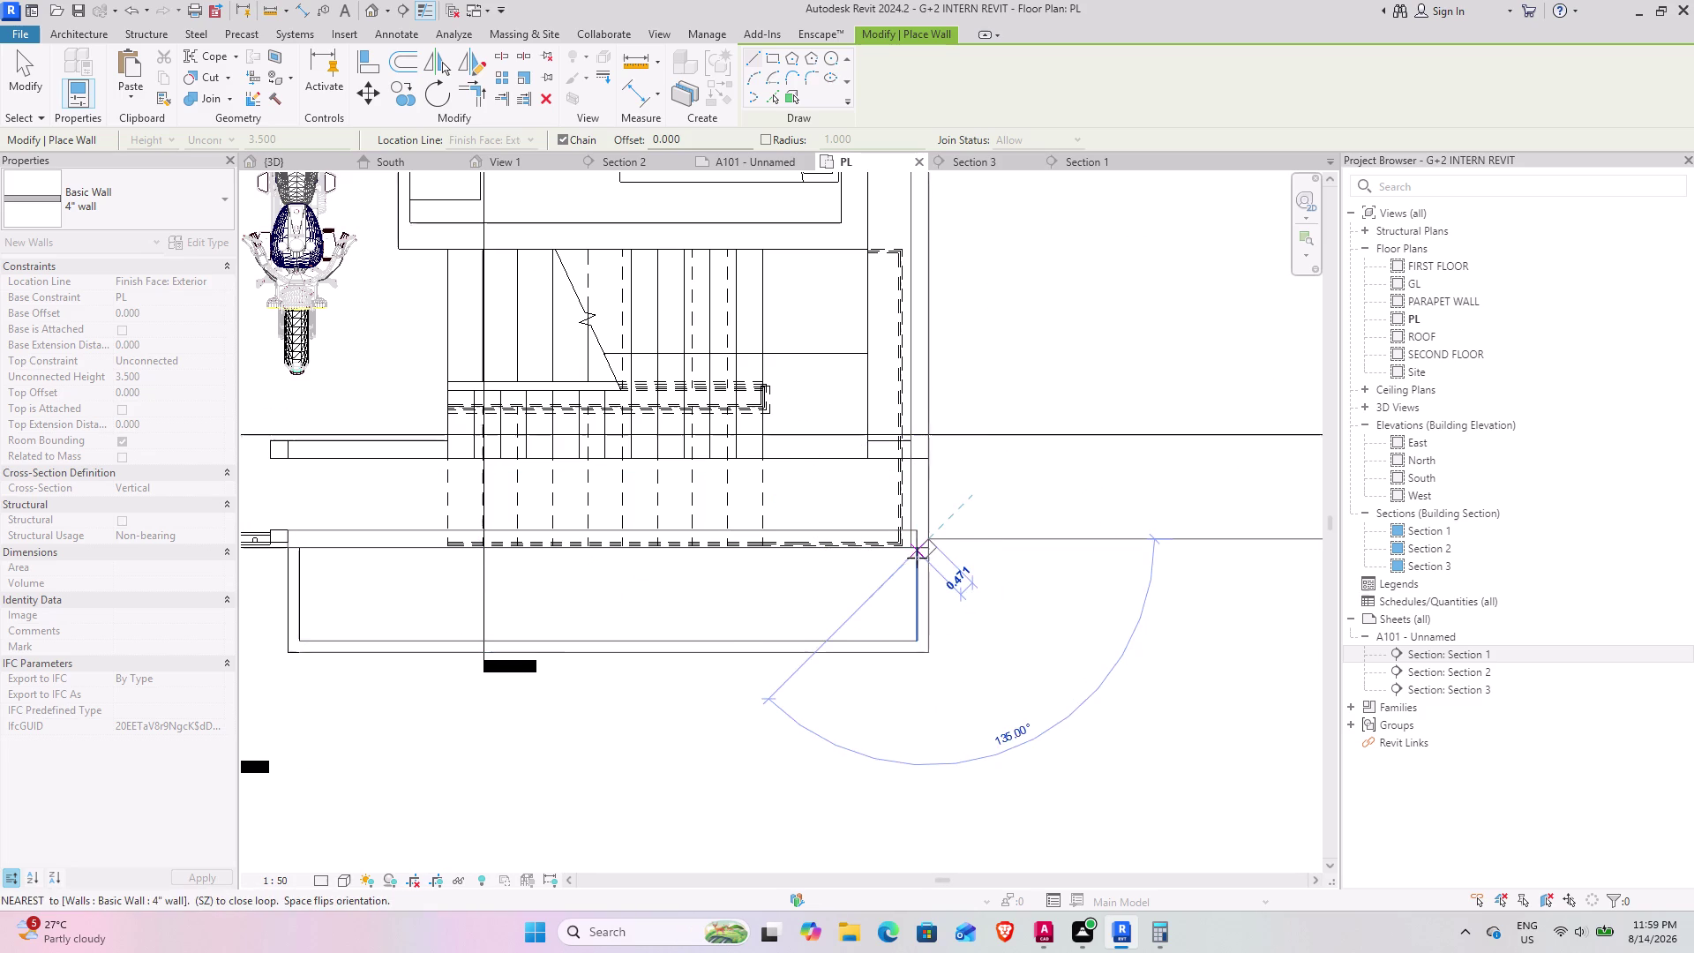
key(Escape)
In 3D, select all six new compound wall segments together as Walls (6).
click(297, 154)
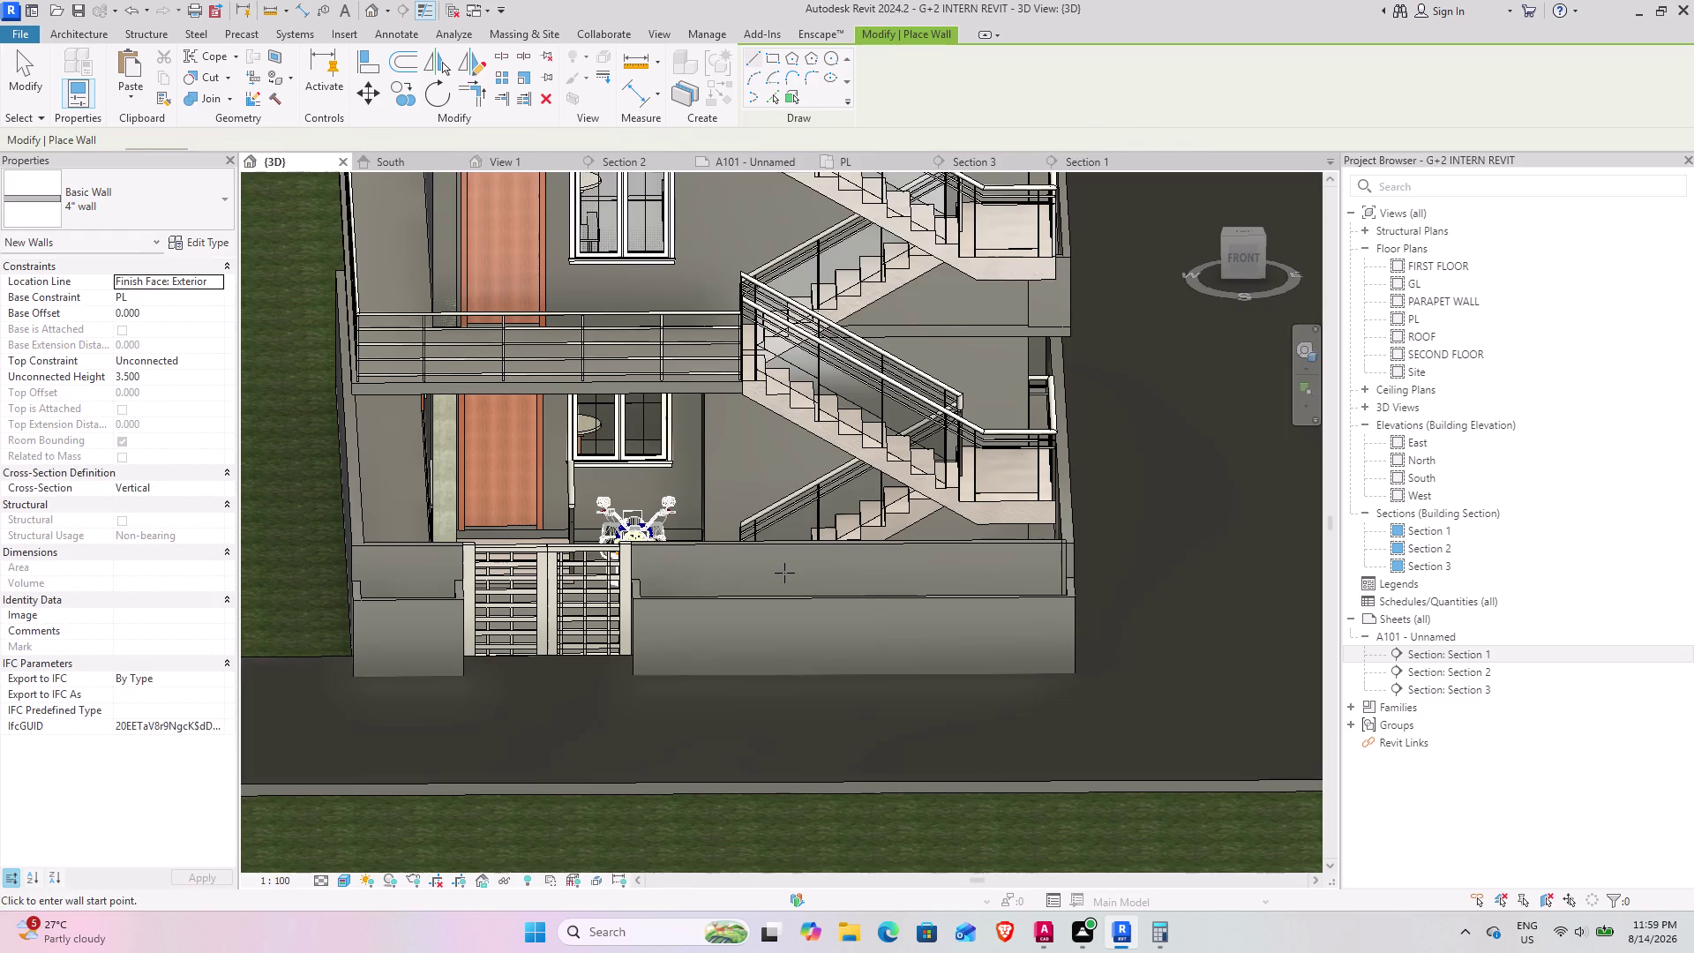
middle_drag(627, 629, 922, 556)
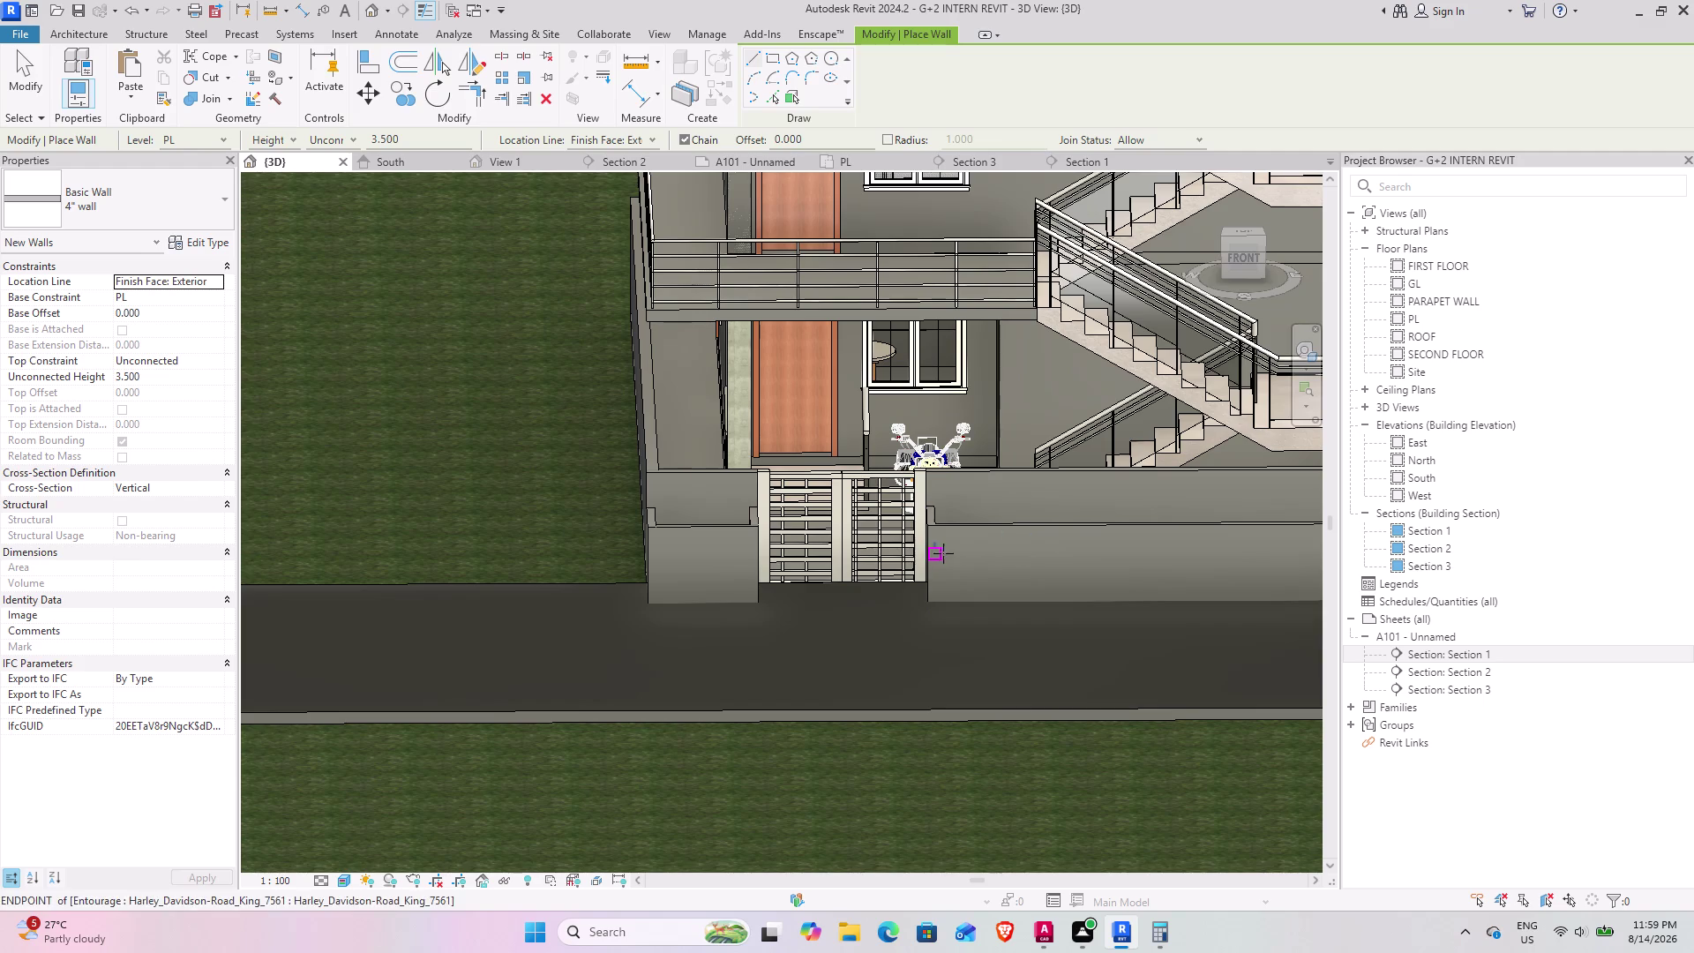
key(Escape)
click(943, 531)
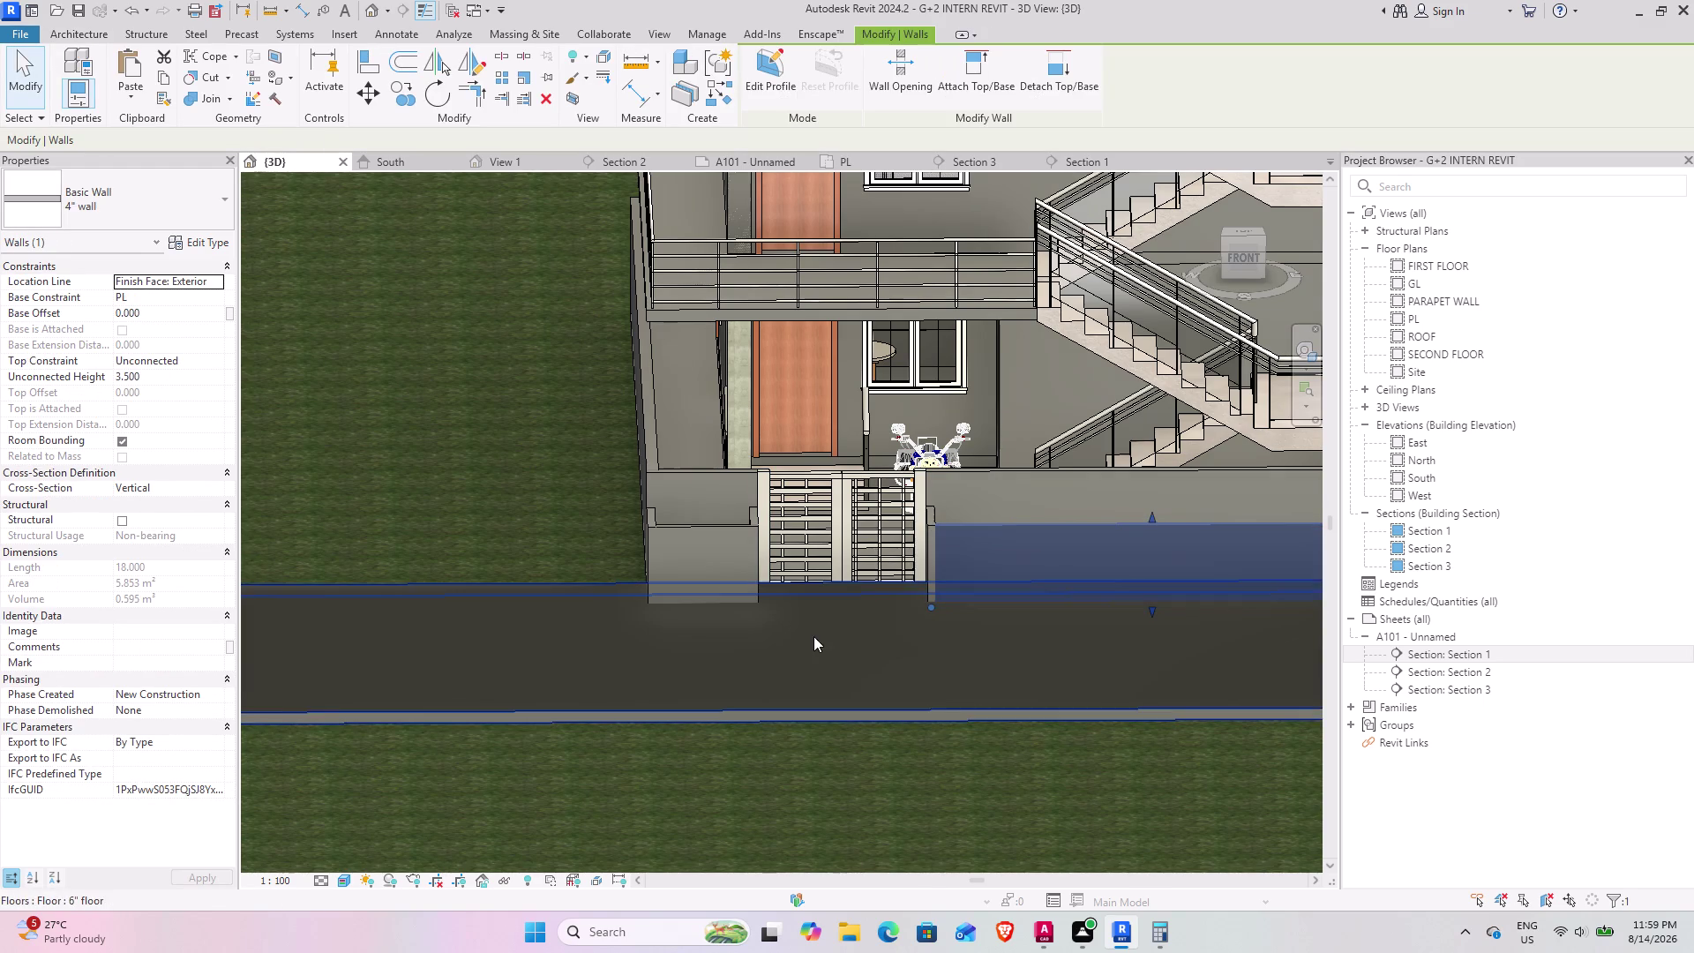
middle_drag(812, 637, 913, 765)
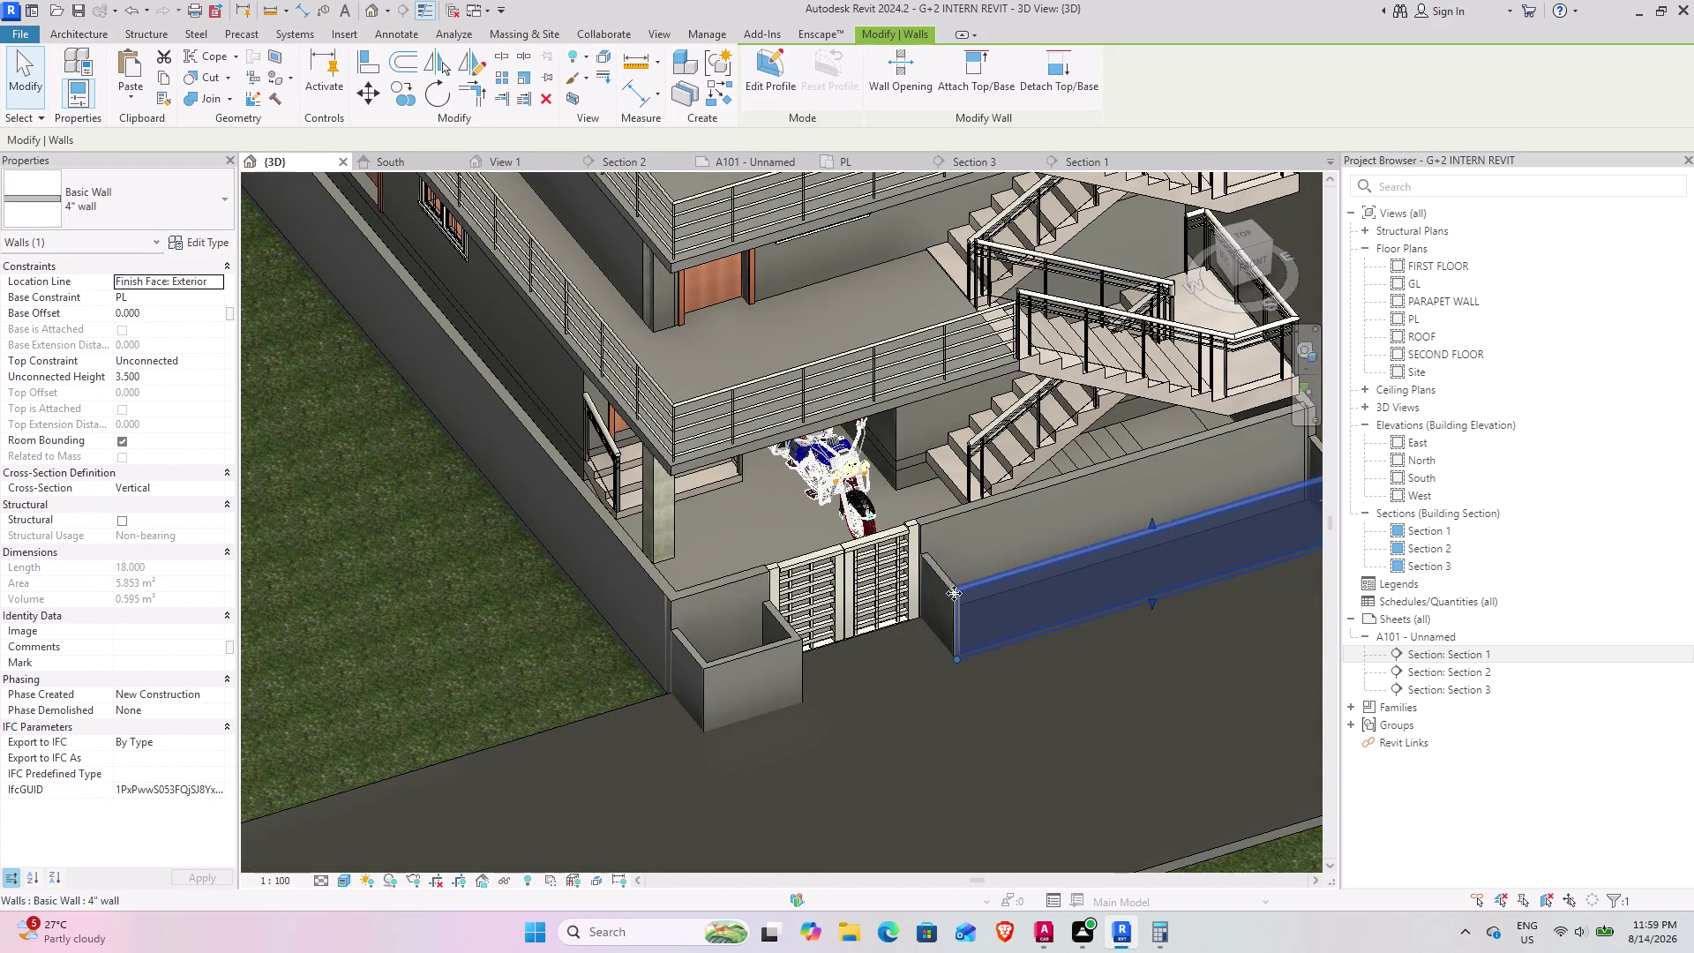
click(946, 582)
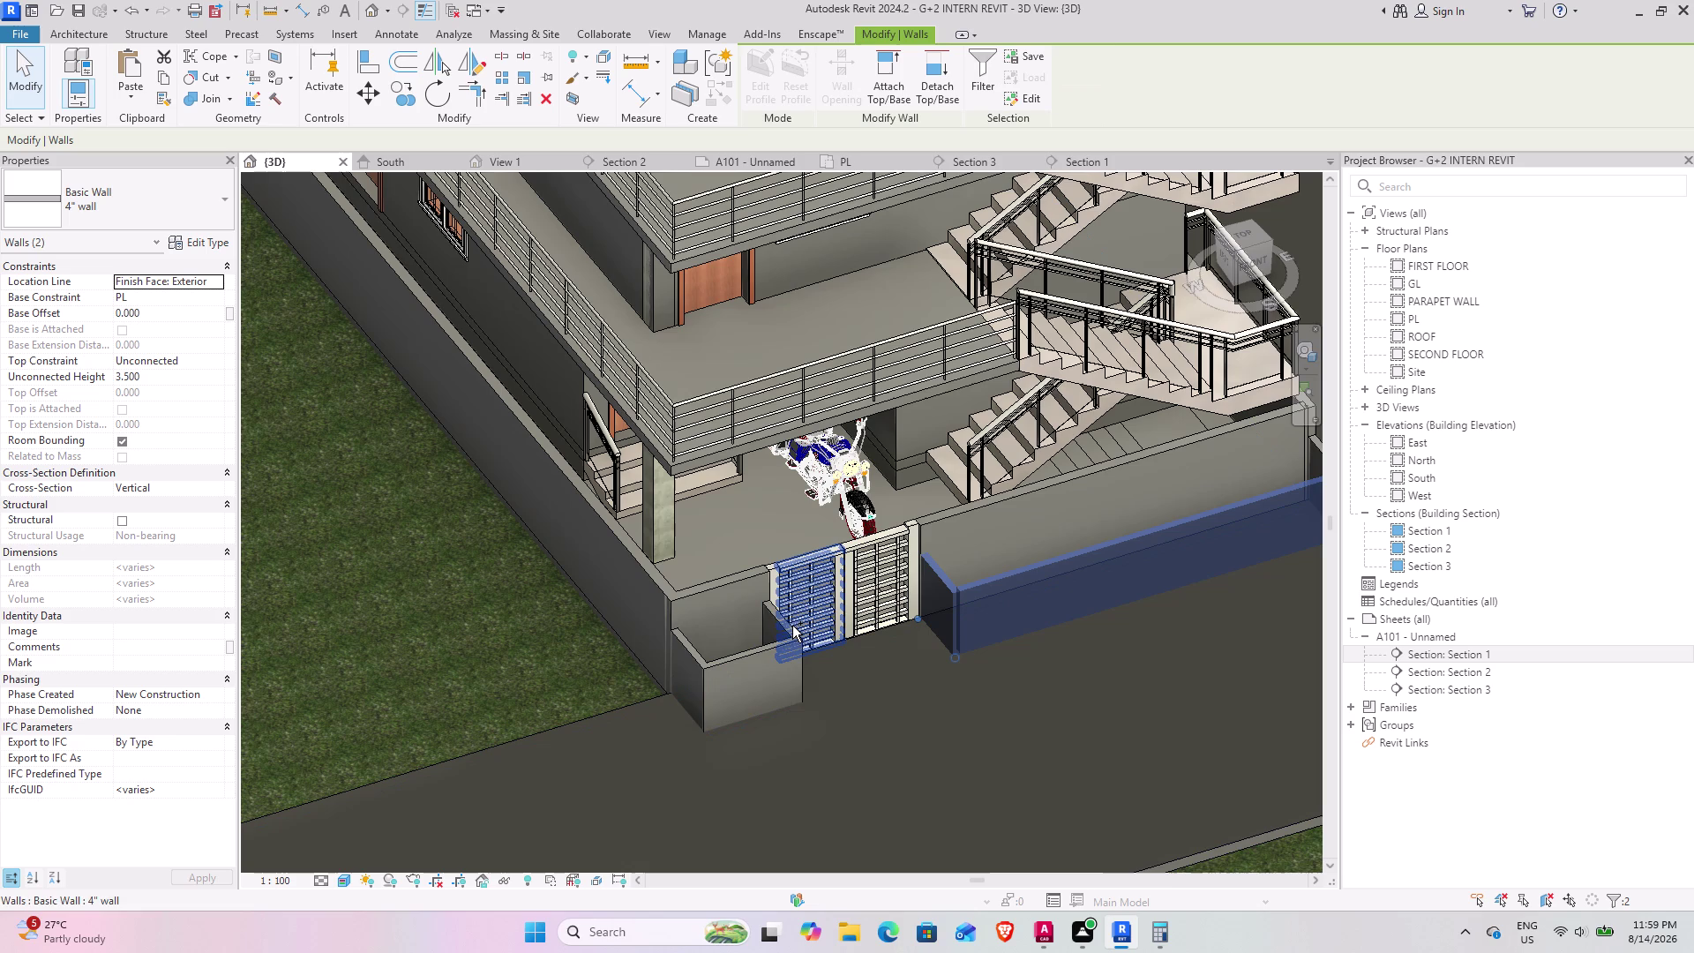
click(764, 647)
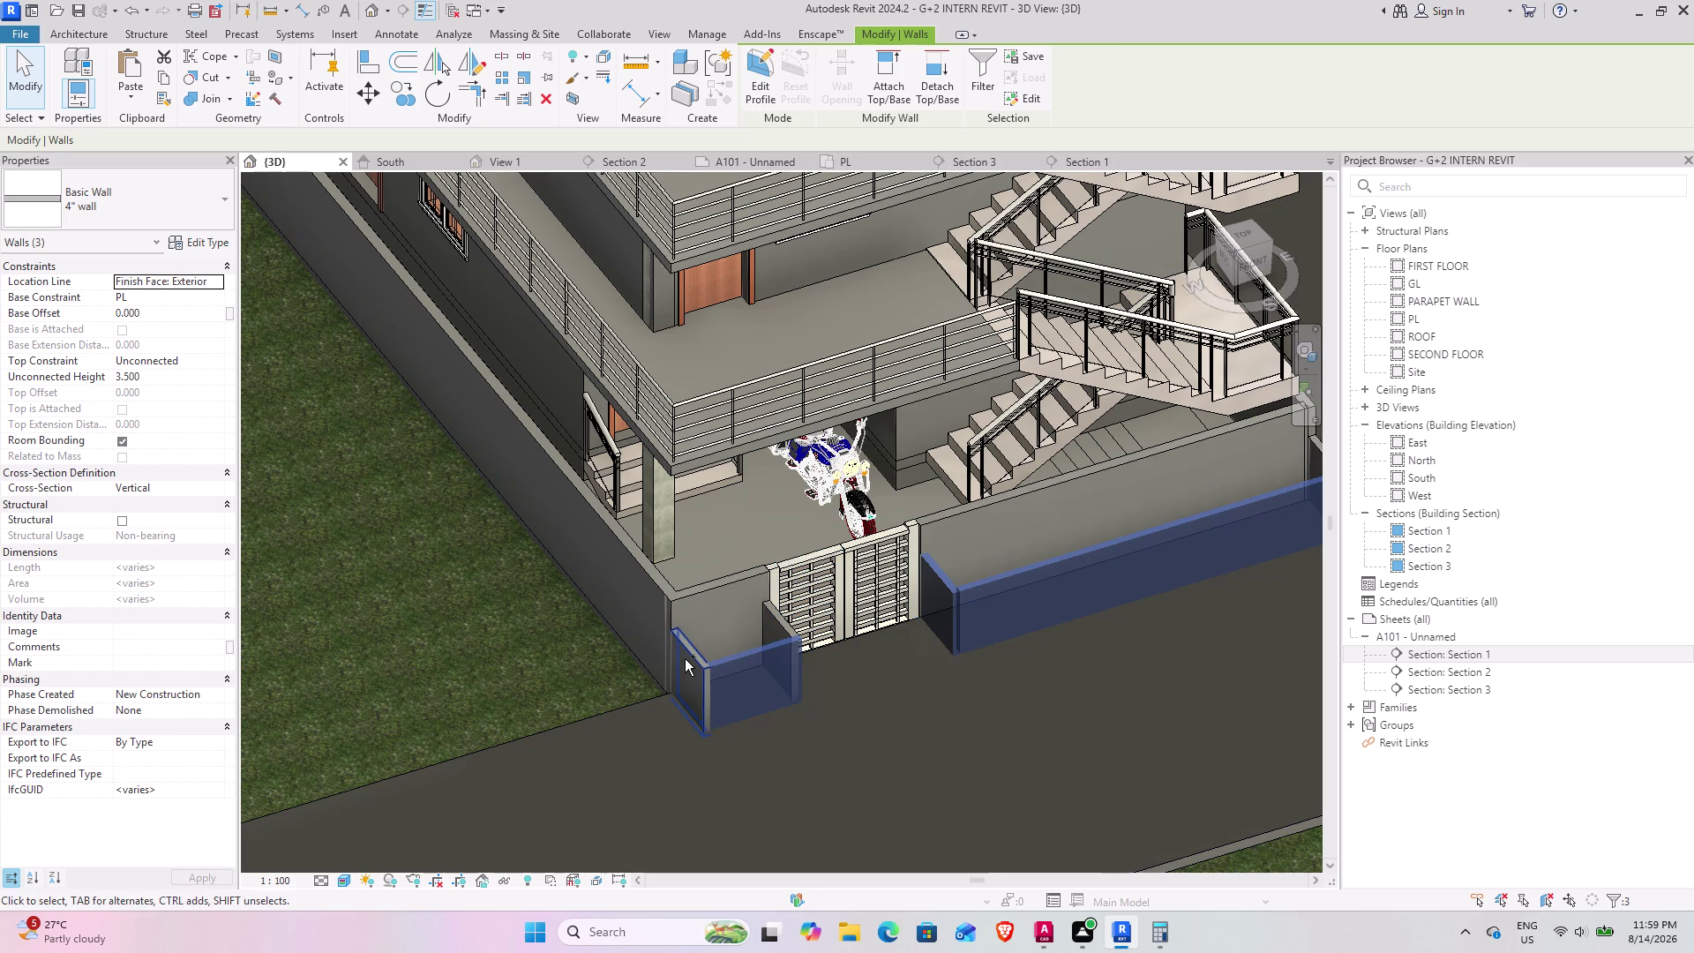
click(685, 659)
click(786, 628)
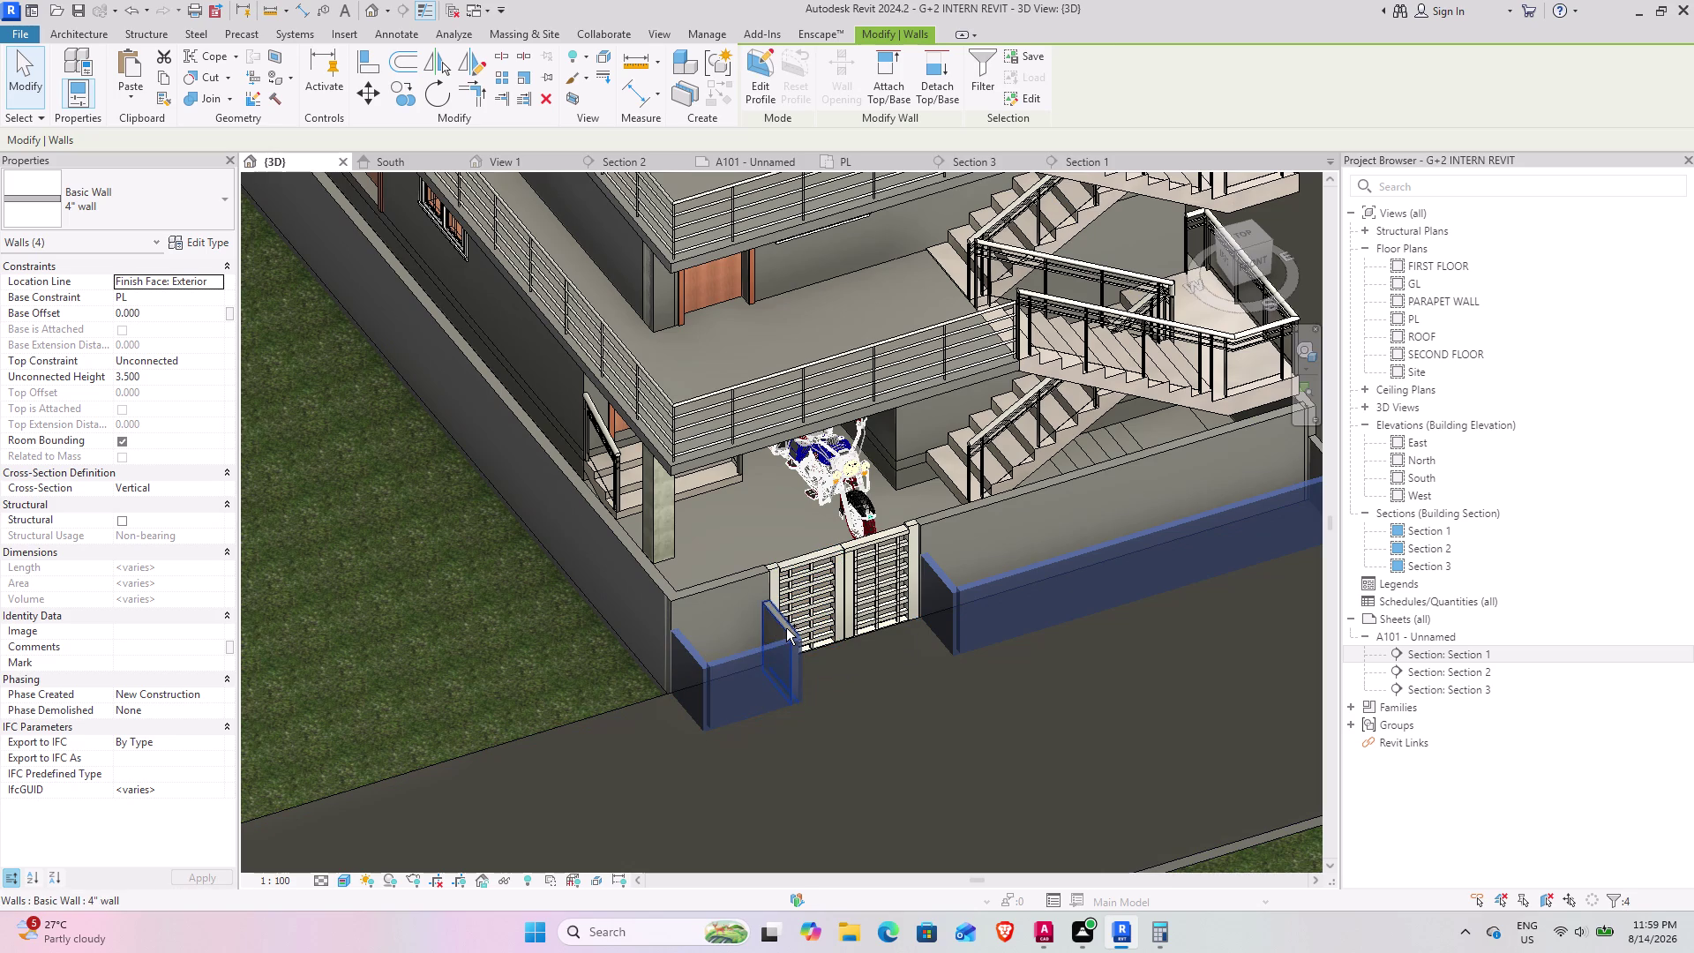
middle_drag(1058, 597, 679, 696)
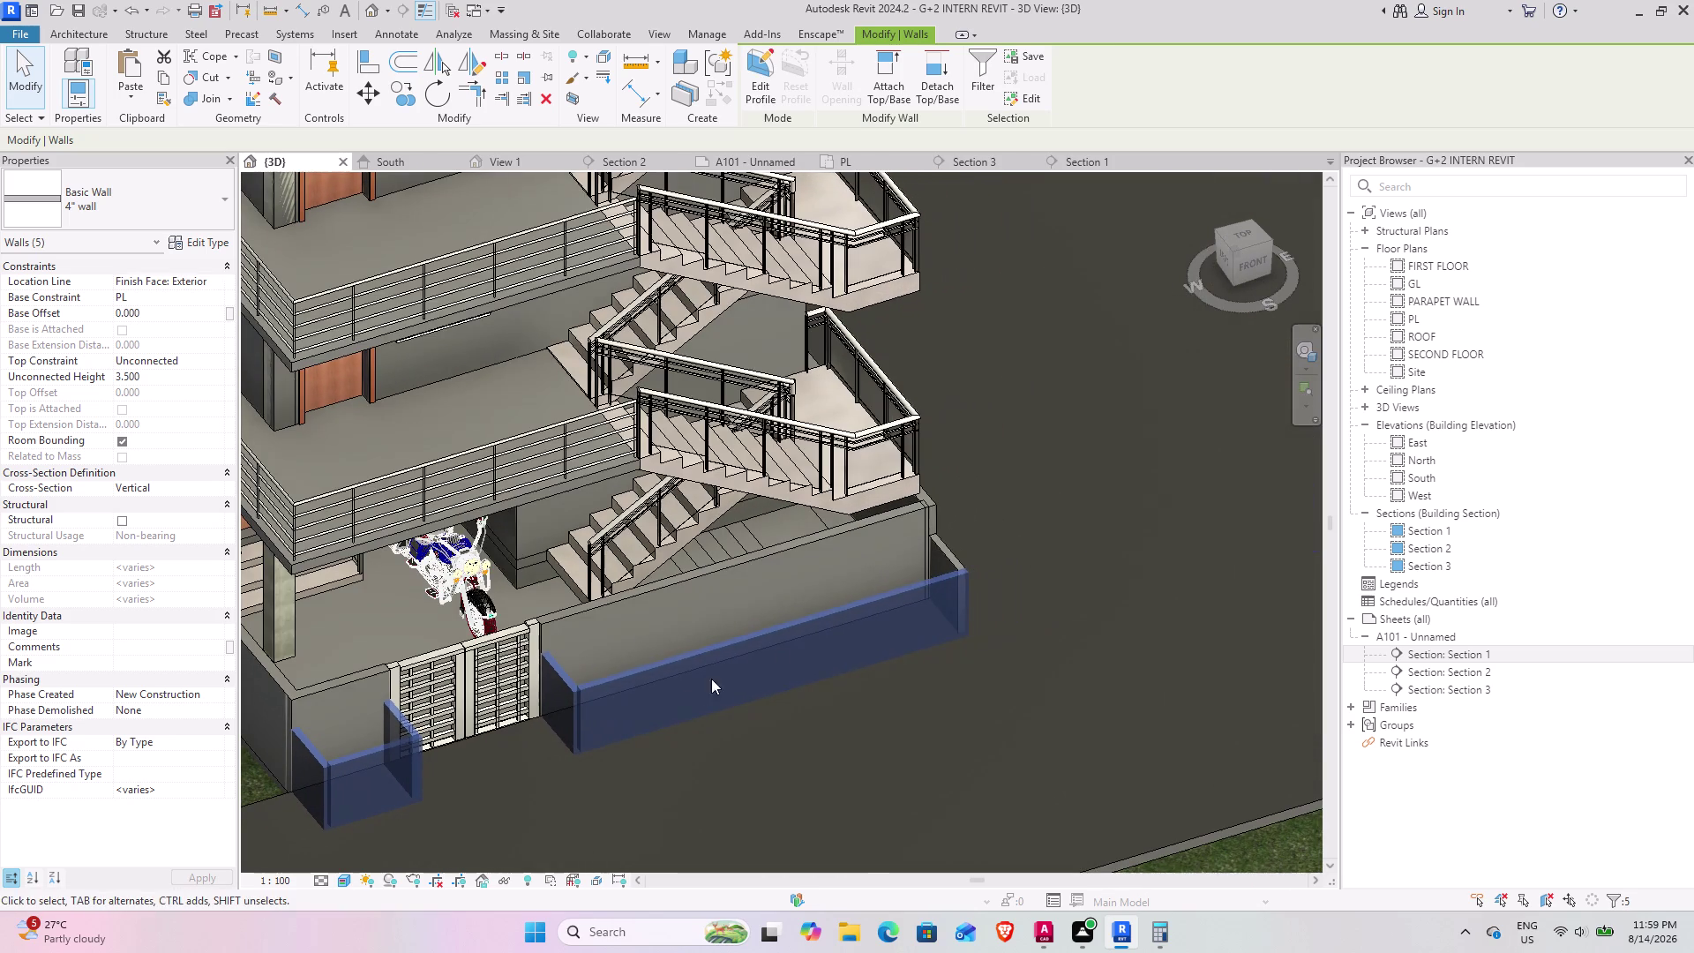
click(942, 543)
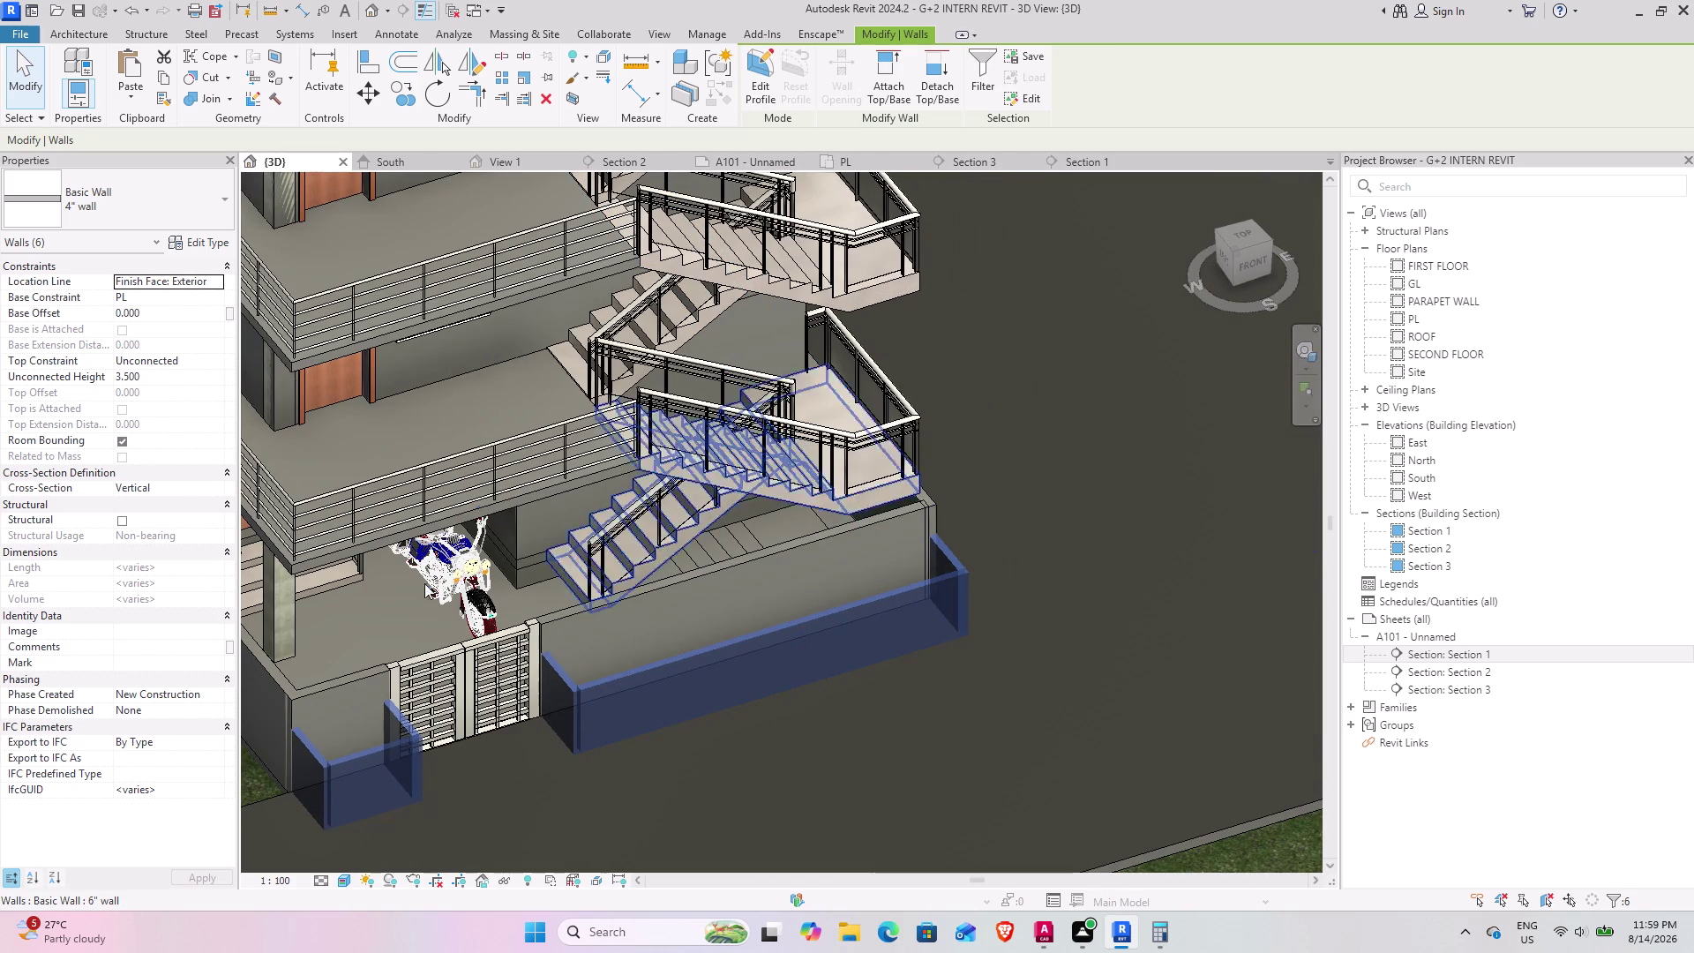
click(177, 385)
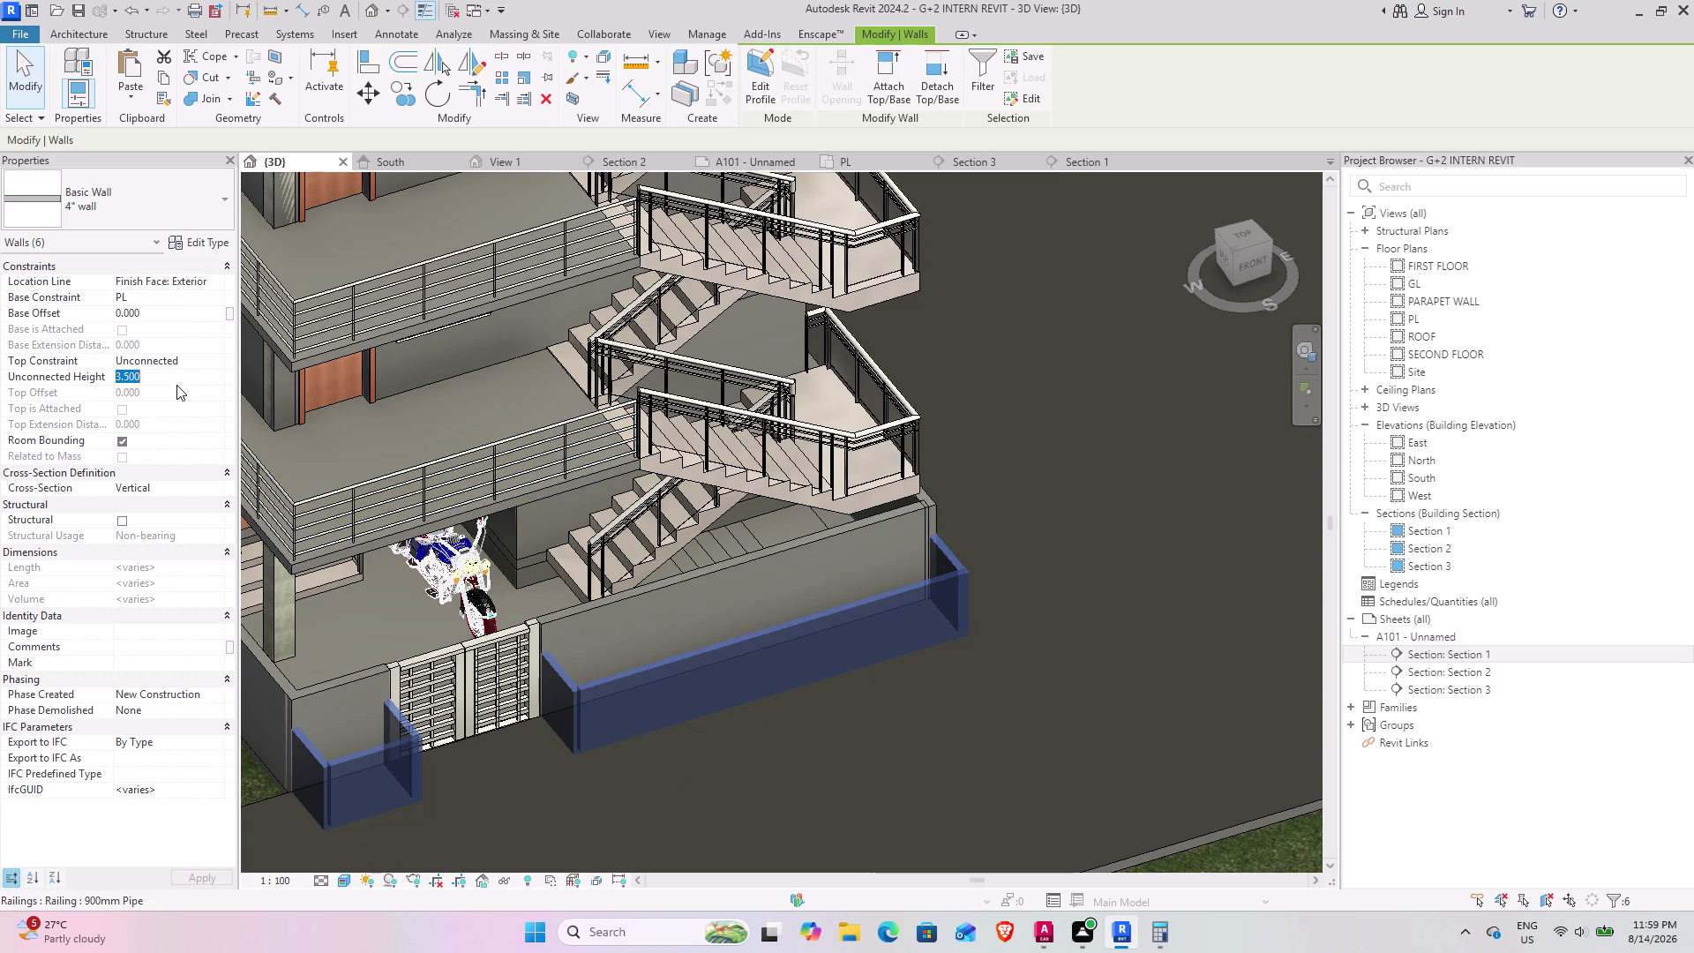
Set the selected walls' Unconnected Height to 2.5' and apply it.
text(2.)
text(5)
key(apostrophe)
key(Return)
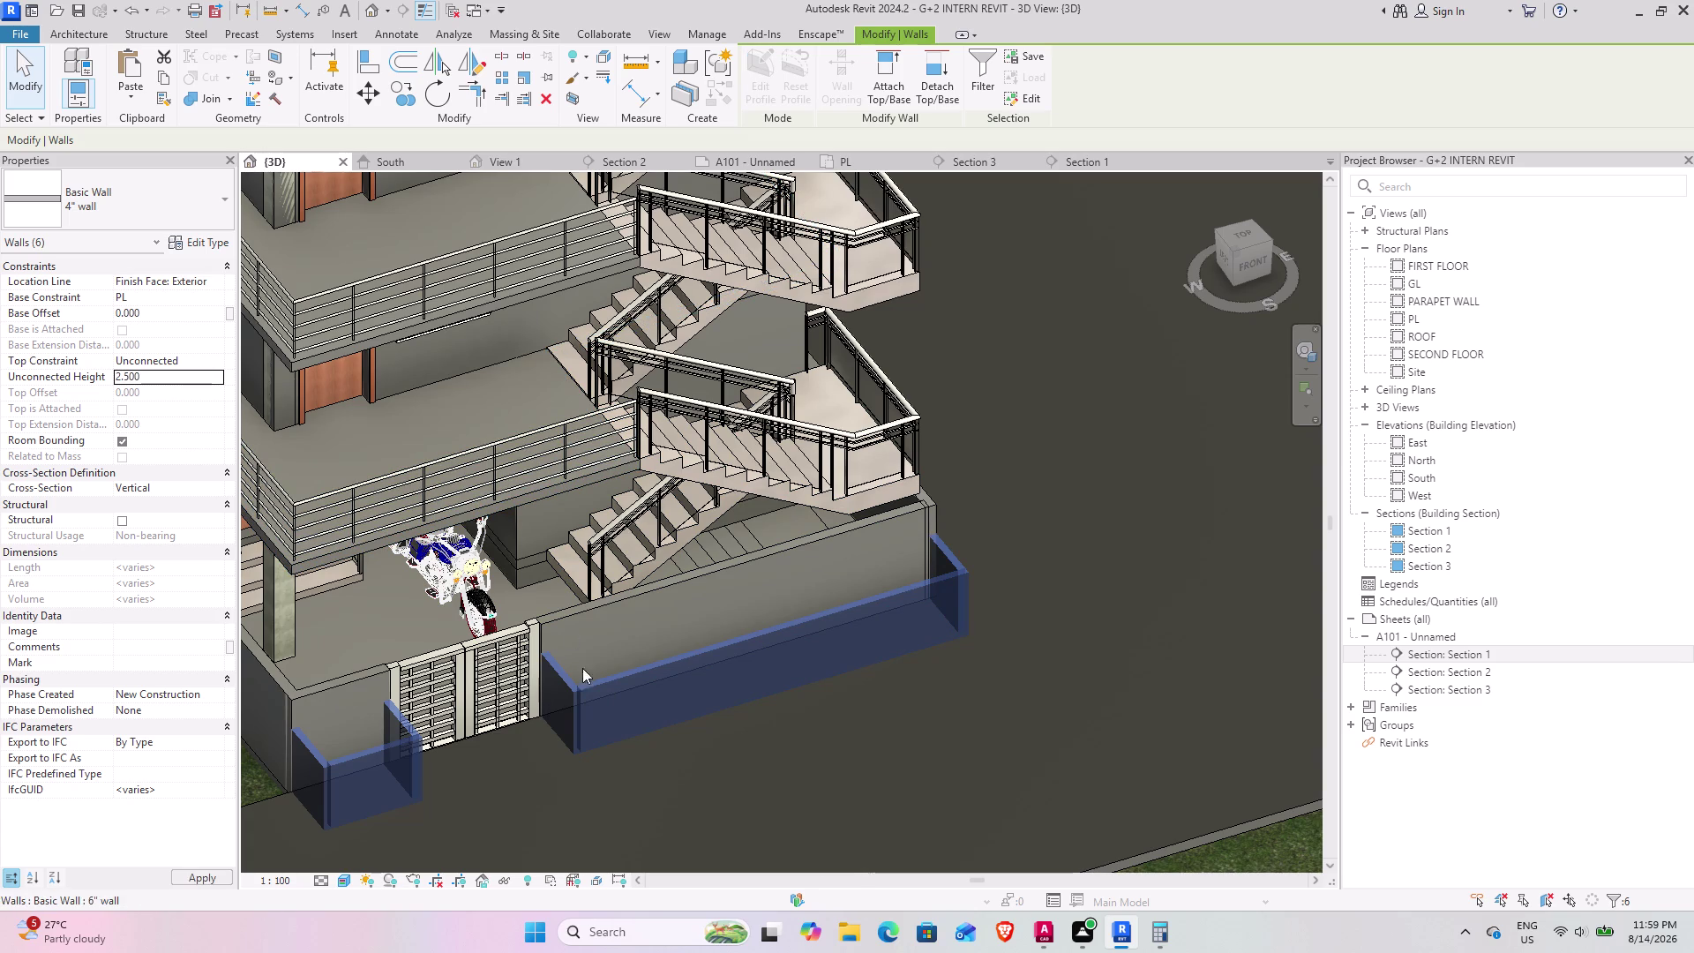
click(790, 793)
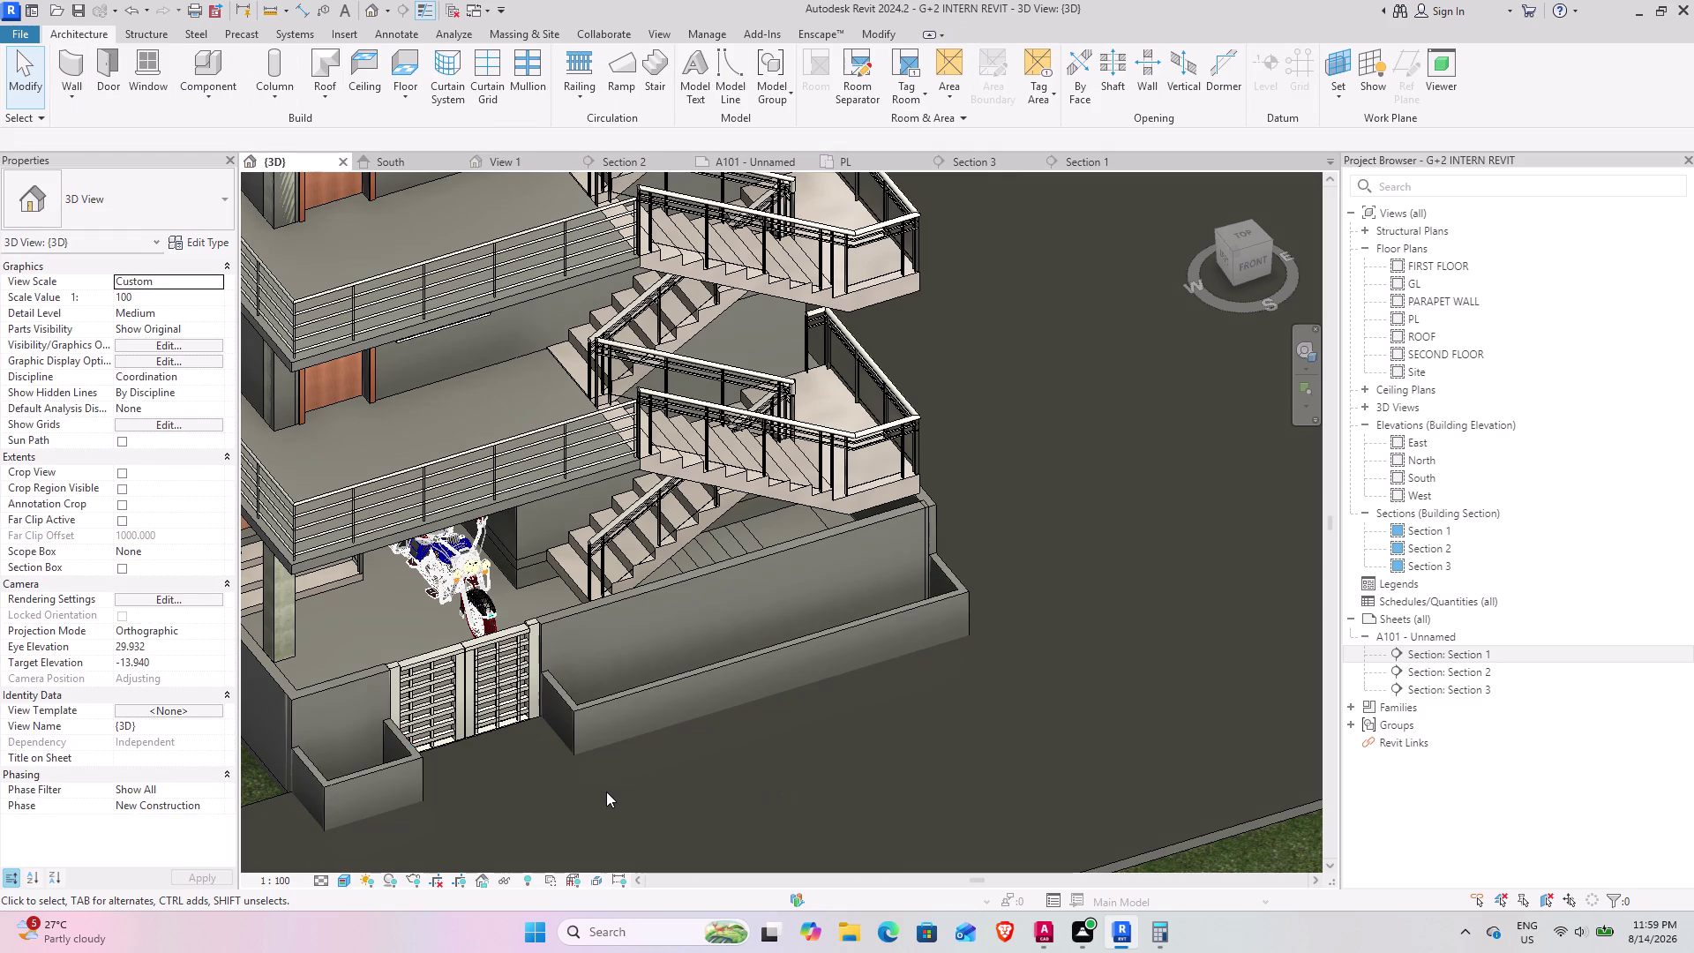
middle_drag(602, 788, 417, 711)
scroll(down, 3)
middle_drag(366, 729, 575, 718)
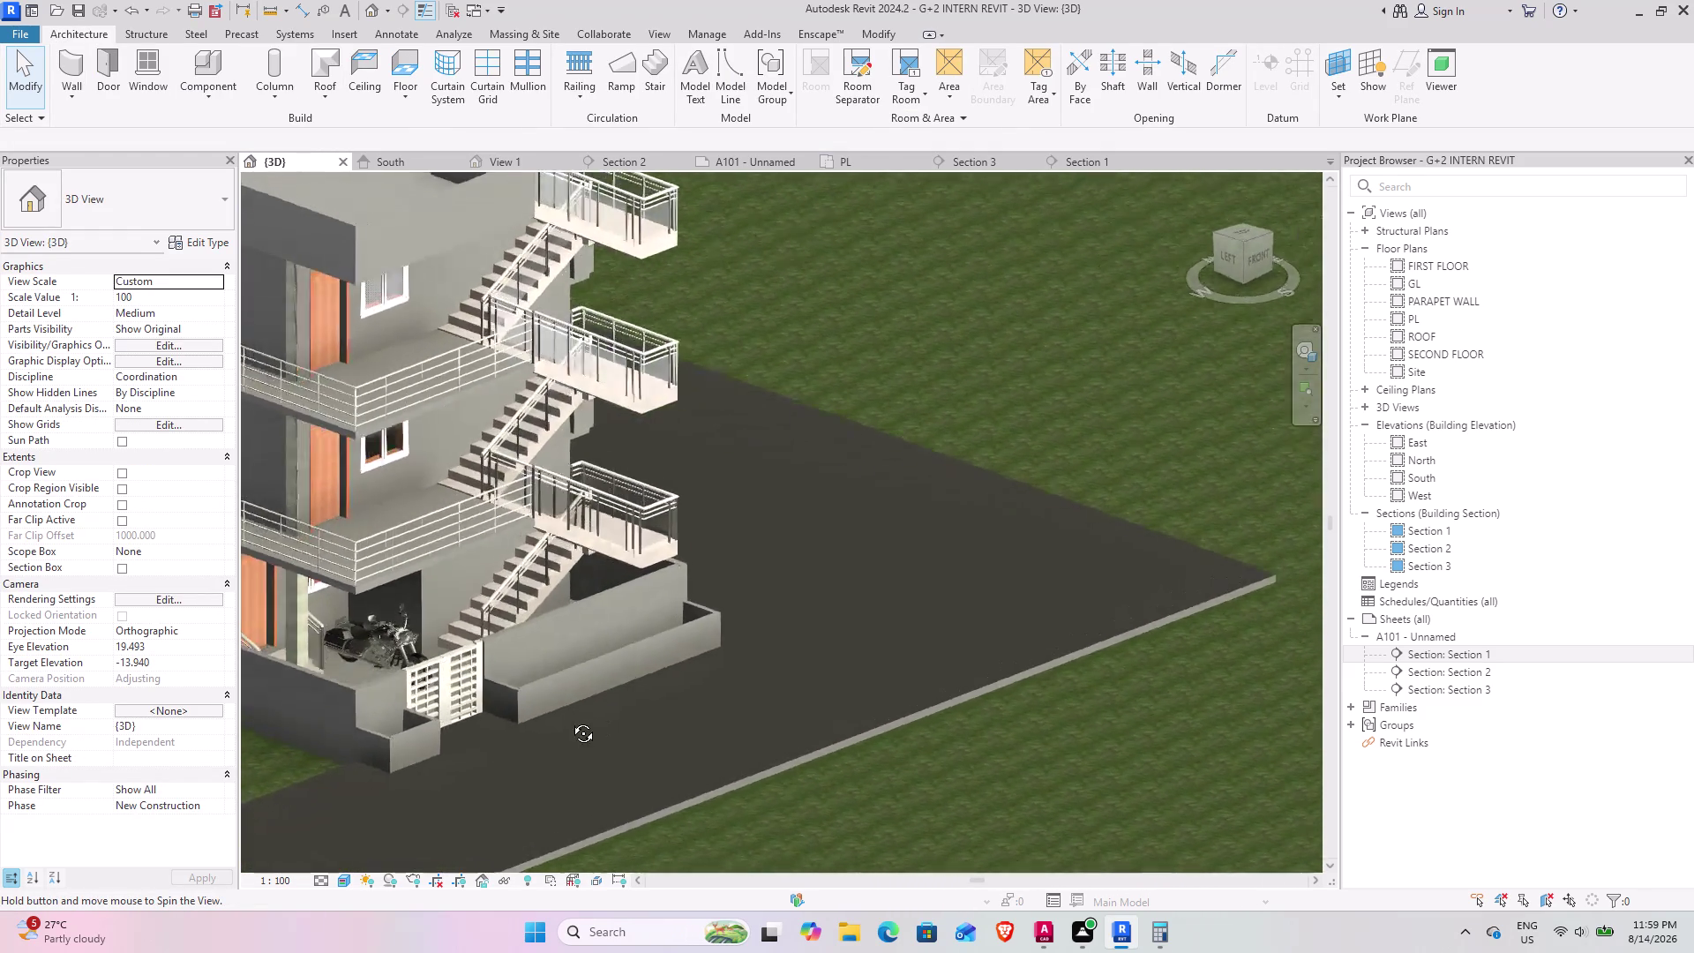
middle_drag(574, 718, 700, 706)
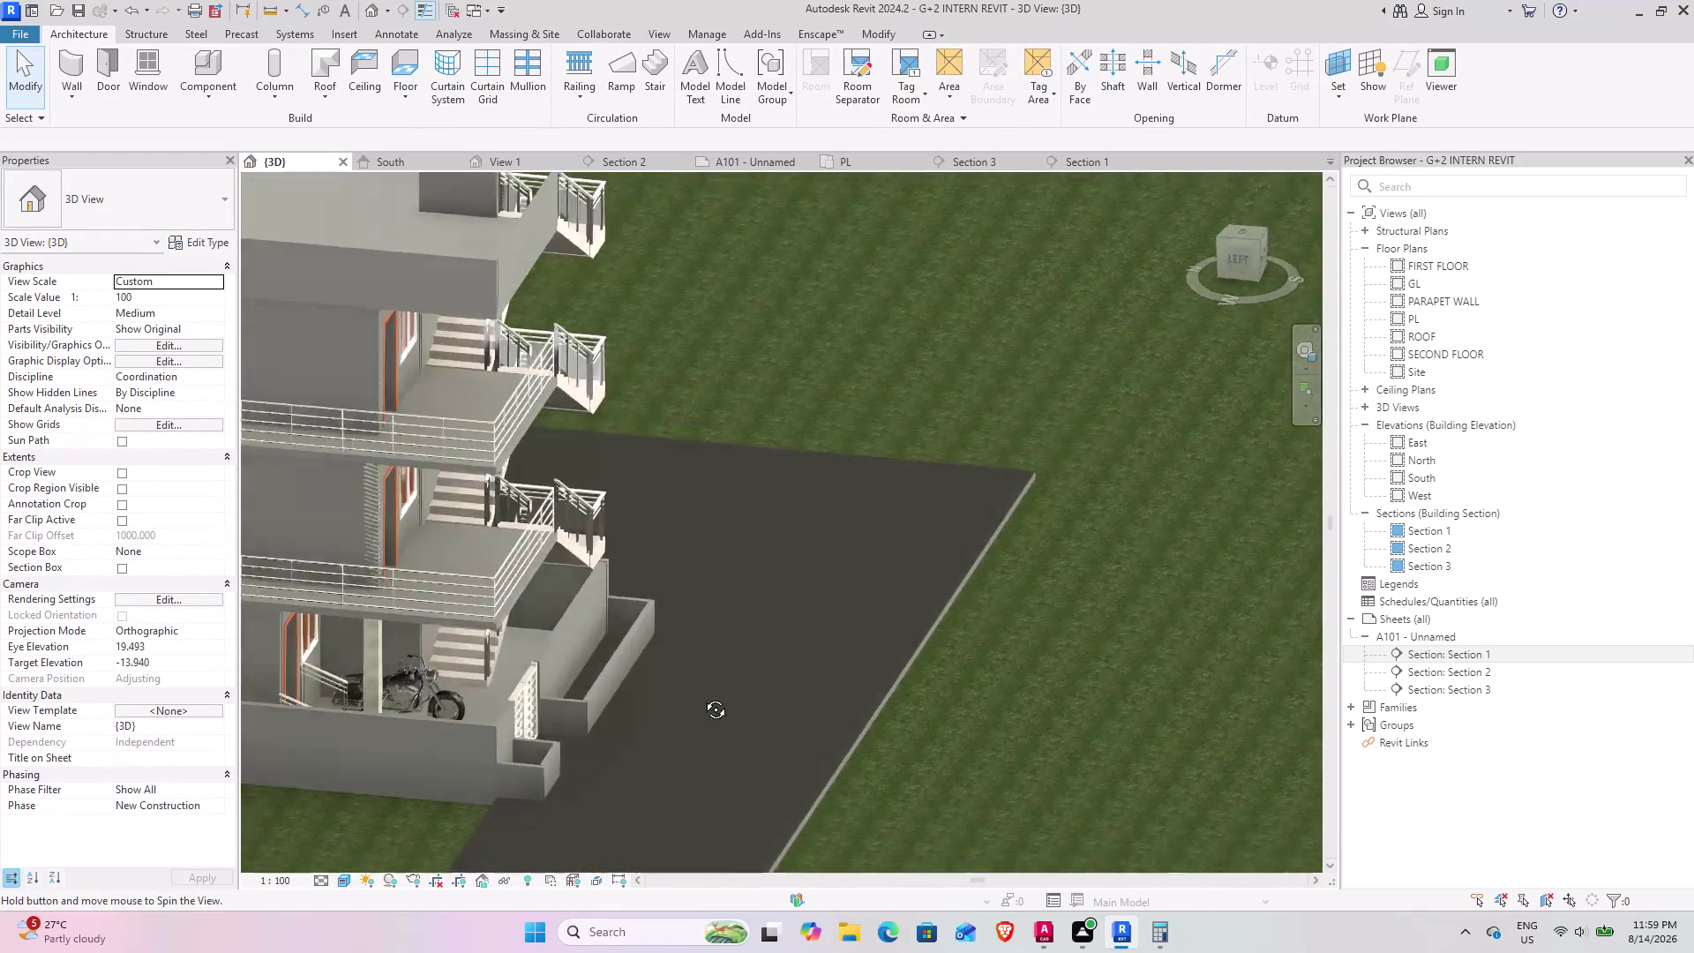
middle_drag(700, 706, 359, 737)
scroll(down, 3)
middle_drag(442, 676, 411, 726)
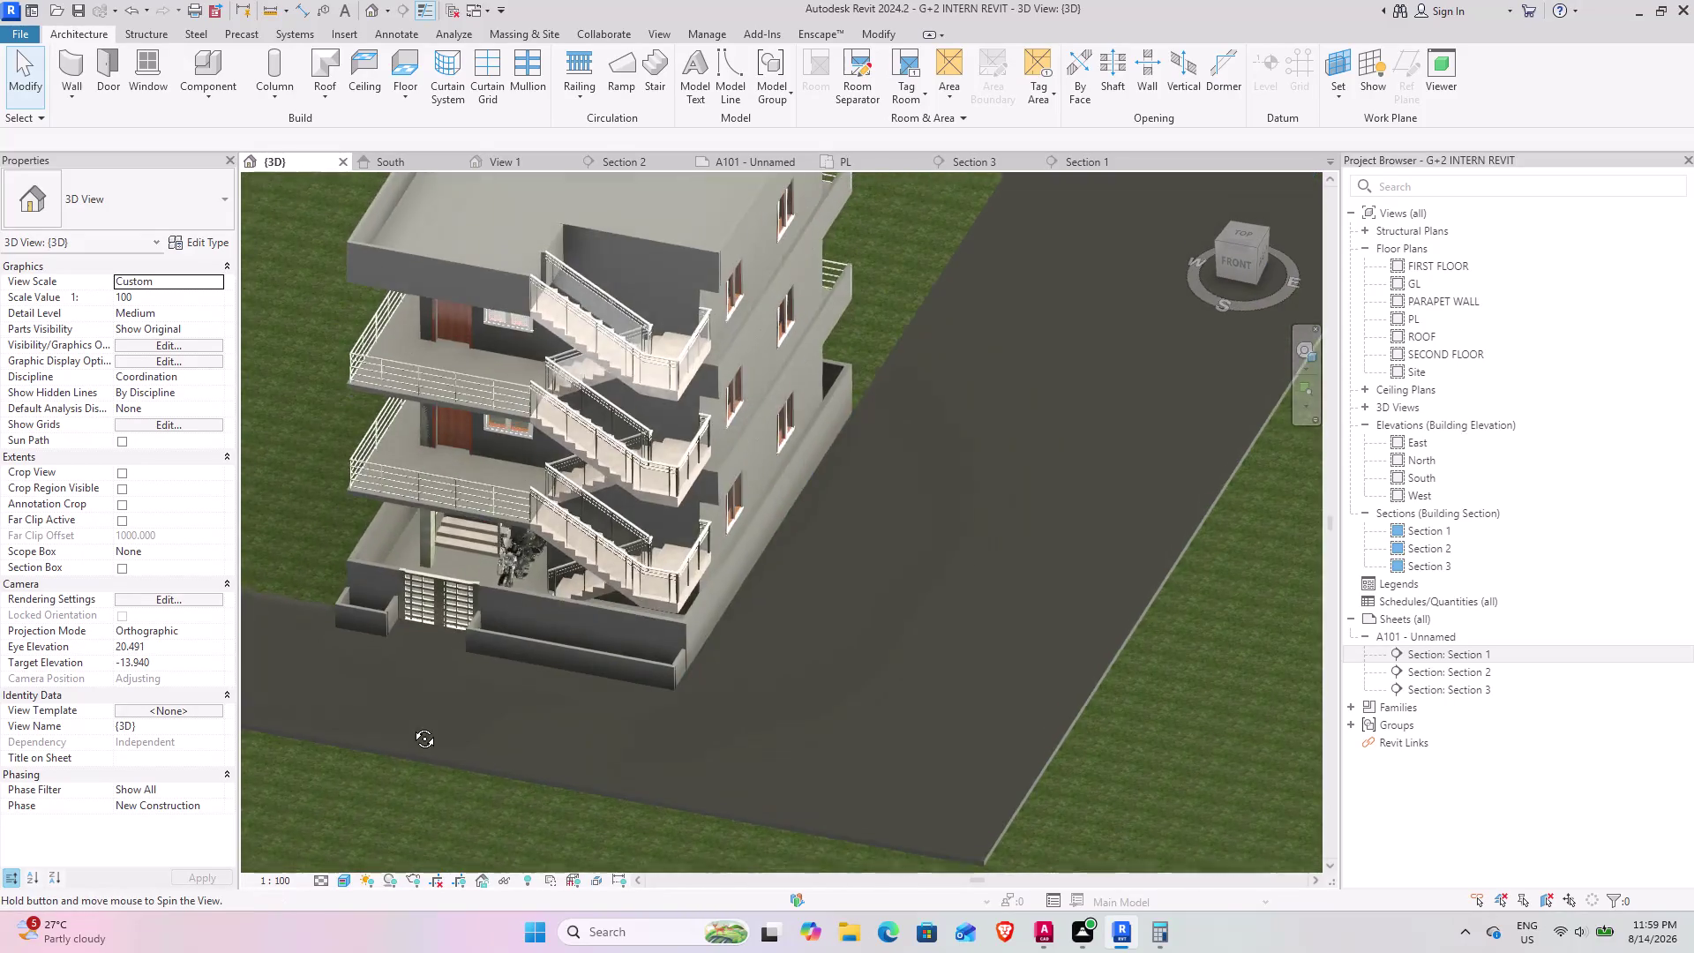
middle_drag(412, 725, 393, 807)
middle_drag(368, 618, 571, 682)
scroll(up, 3)
middle_drag(430, 736, 365, 658)
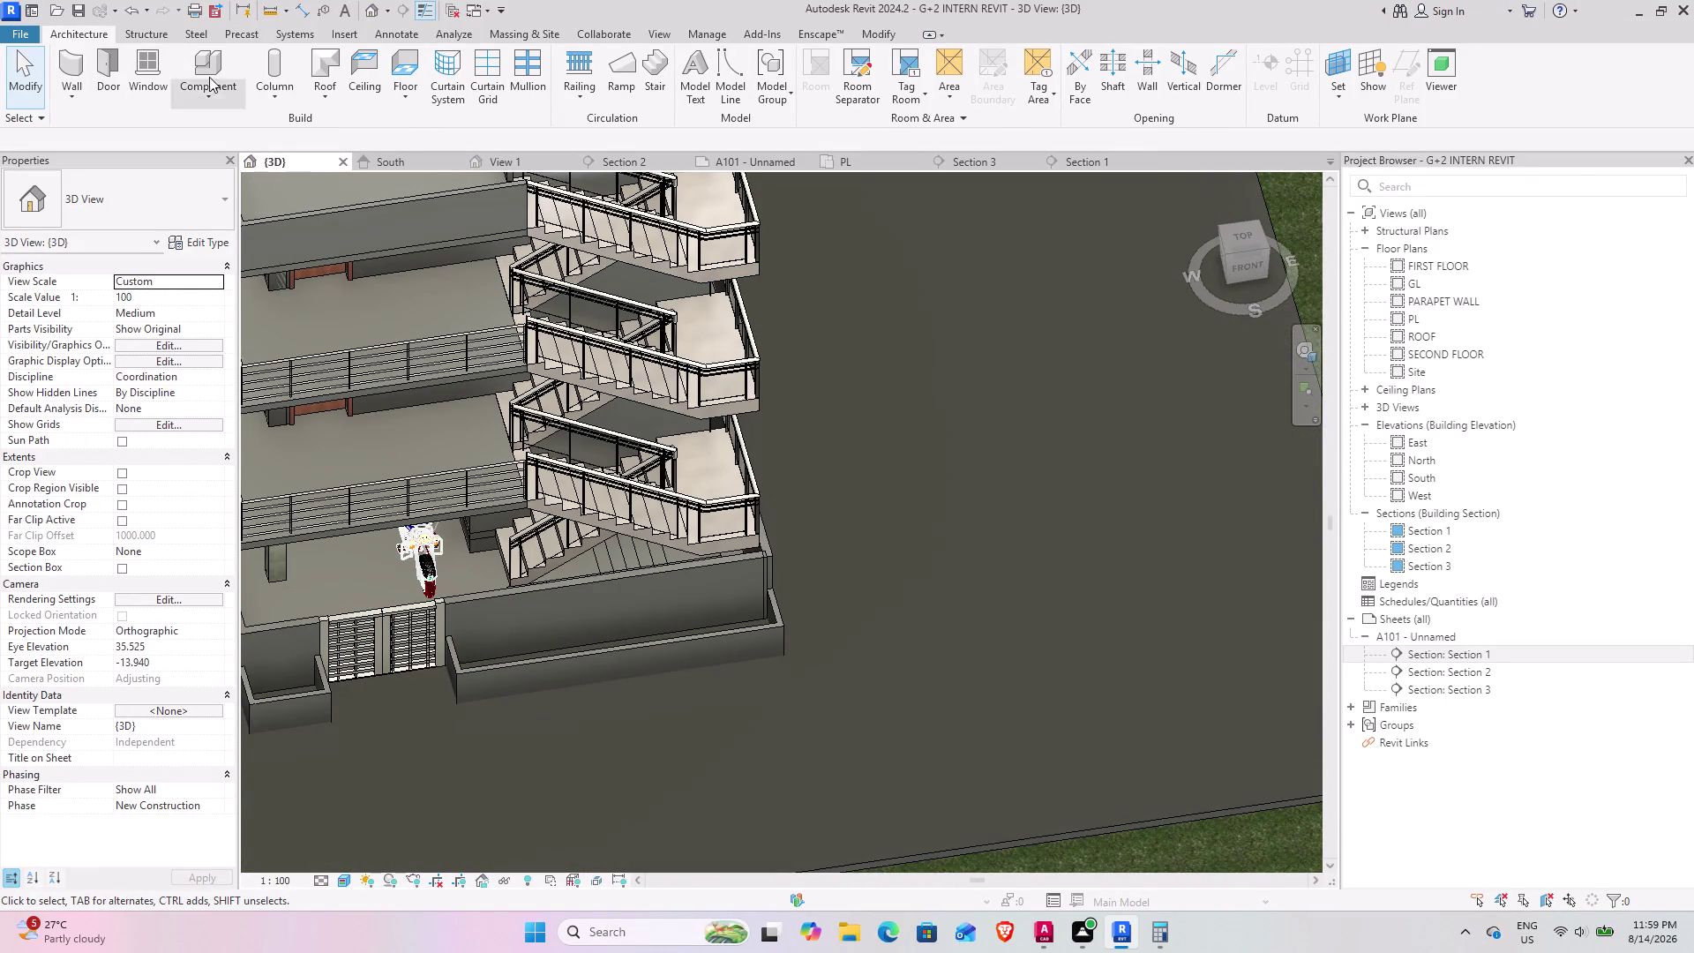
Start placing a component and open the Load Family dialog.
click(209, 56)
click(742, 65)
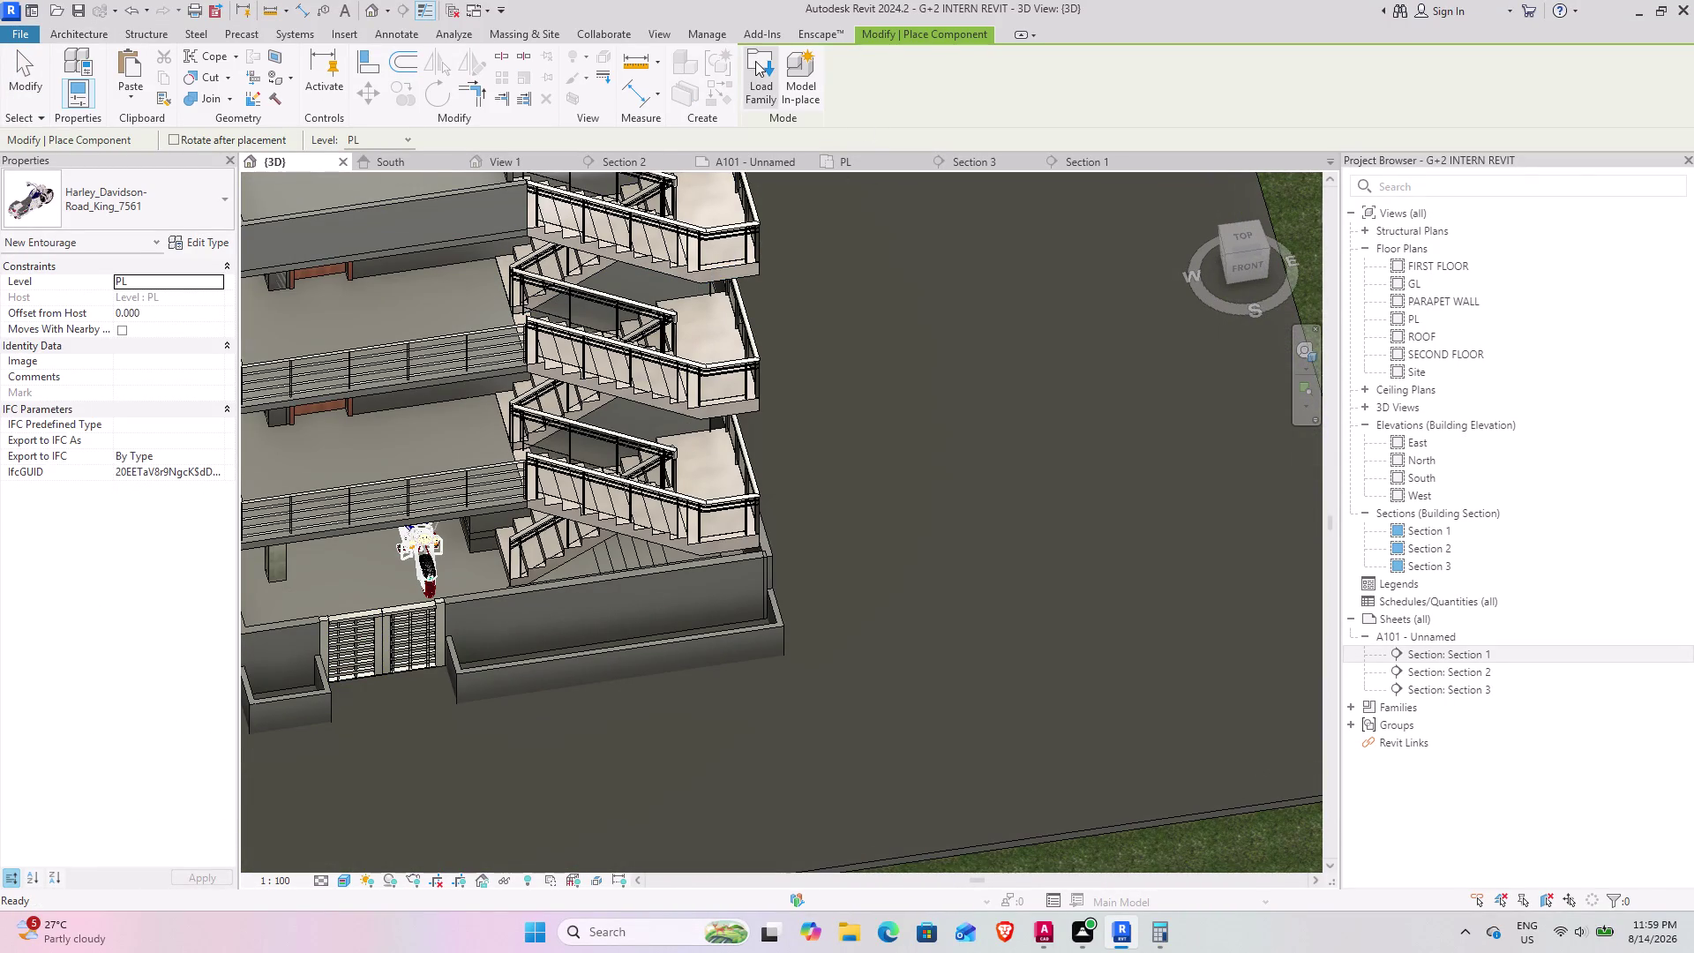
click(756, 60)
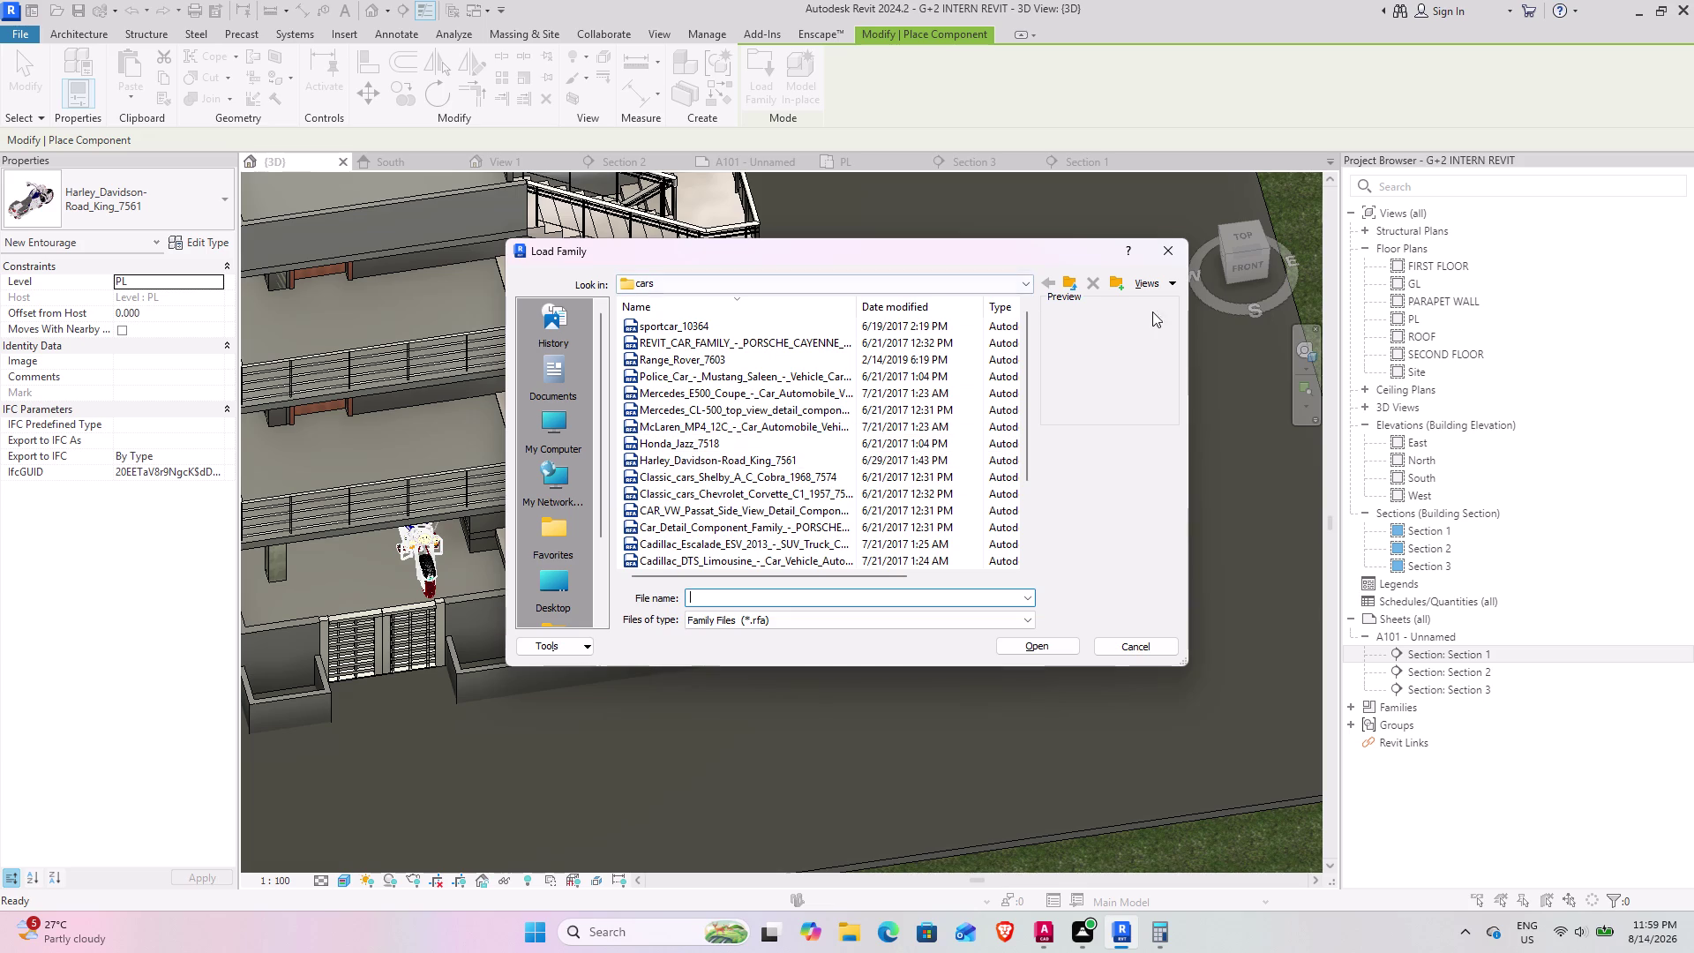
Navigate up several folder levels to the Users folder.
click(1065, 277)
click(1065, 277)
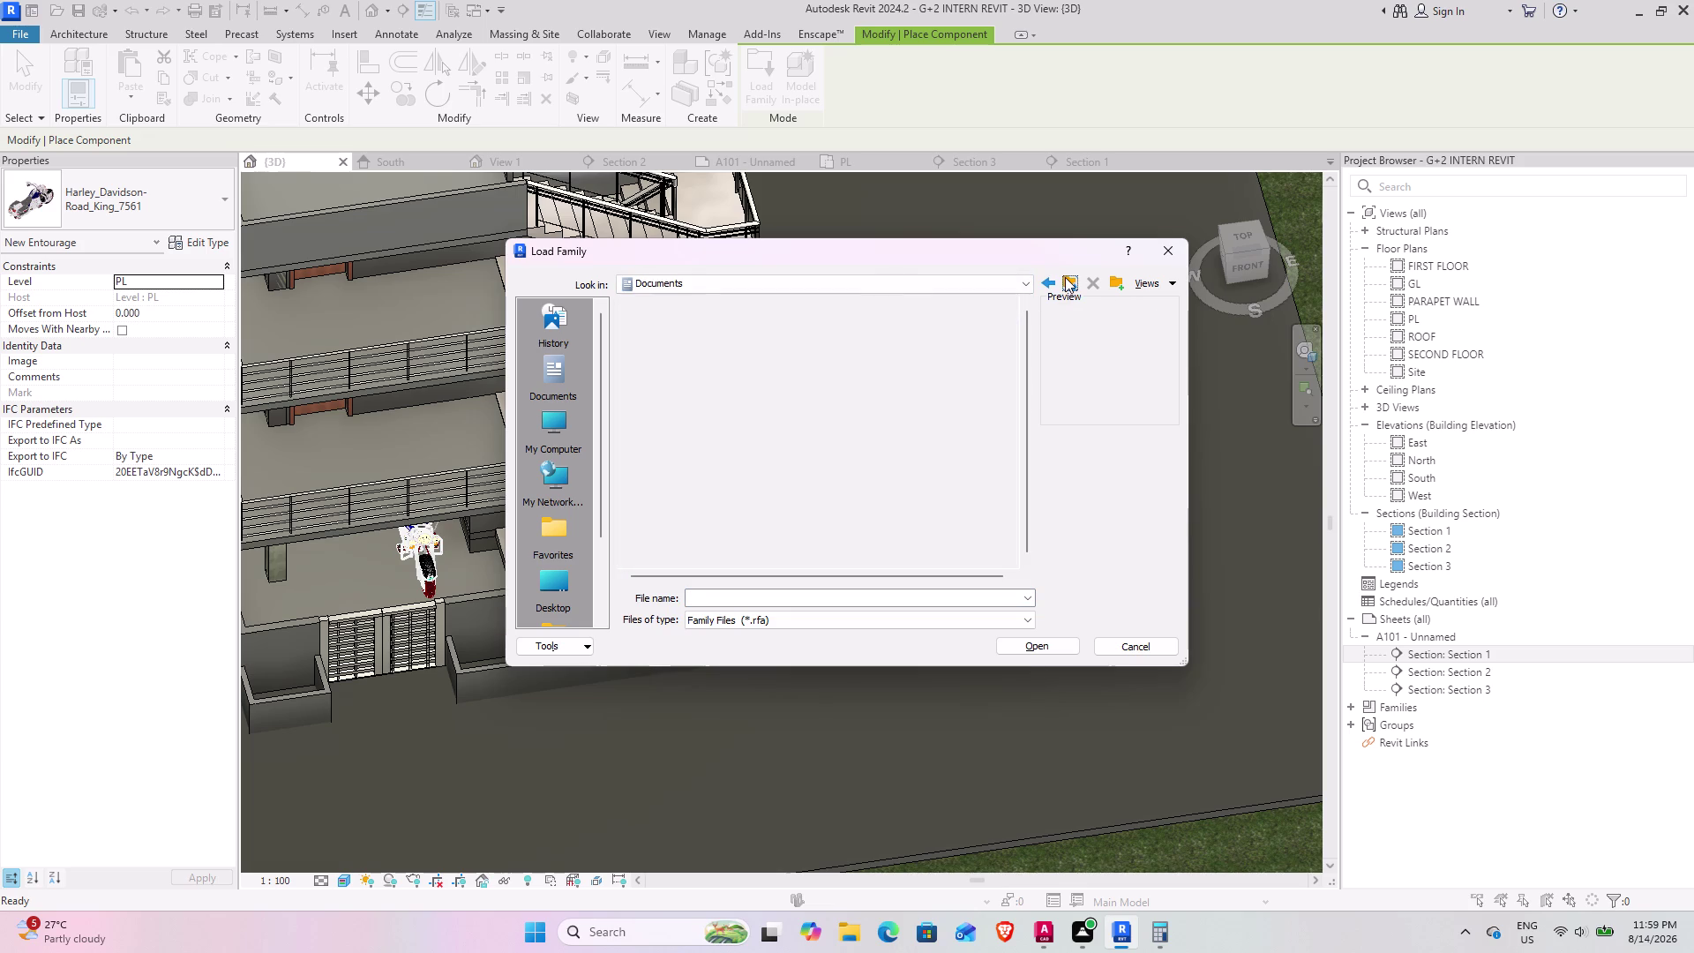
click(1065, 277)
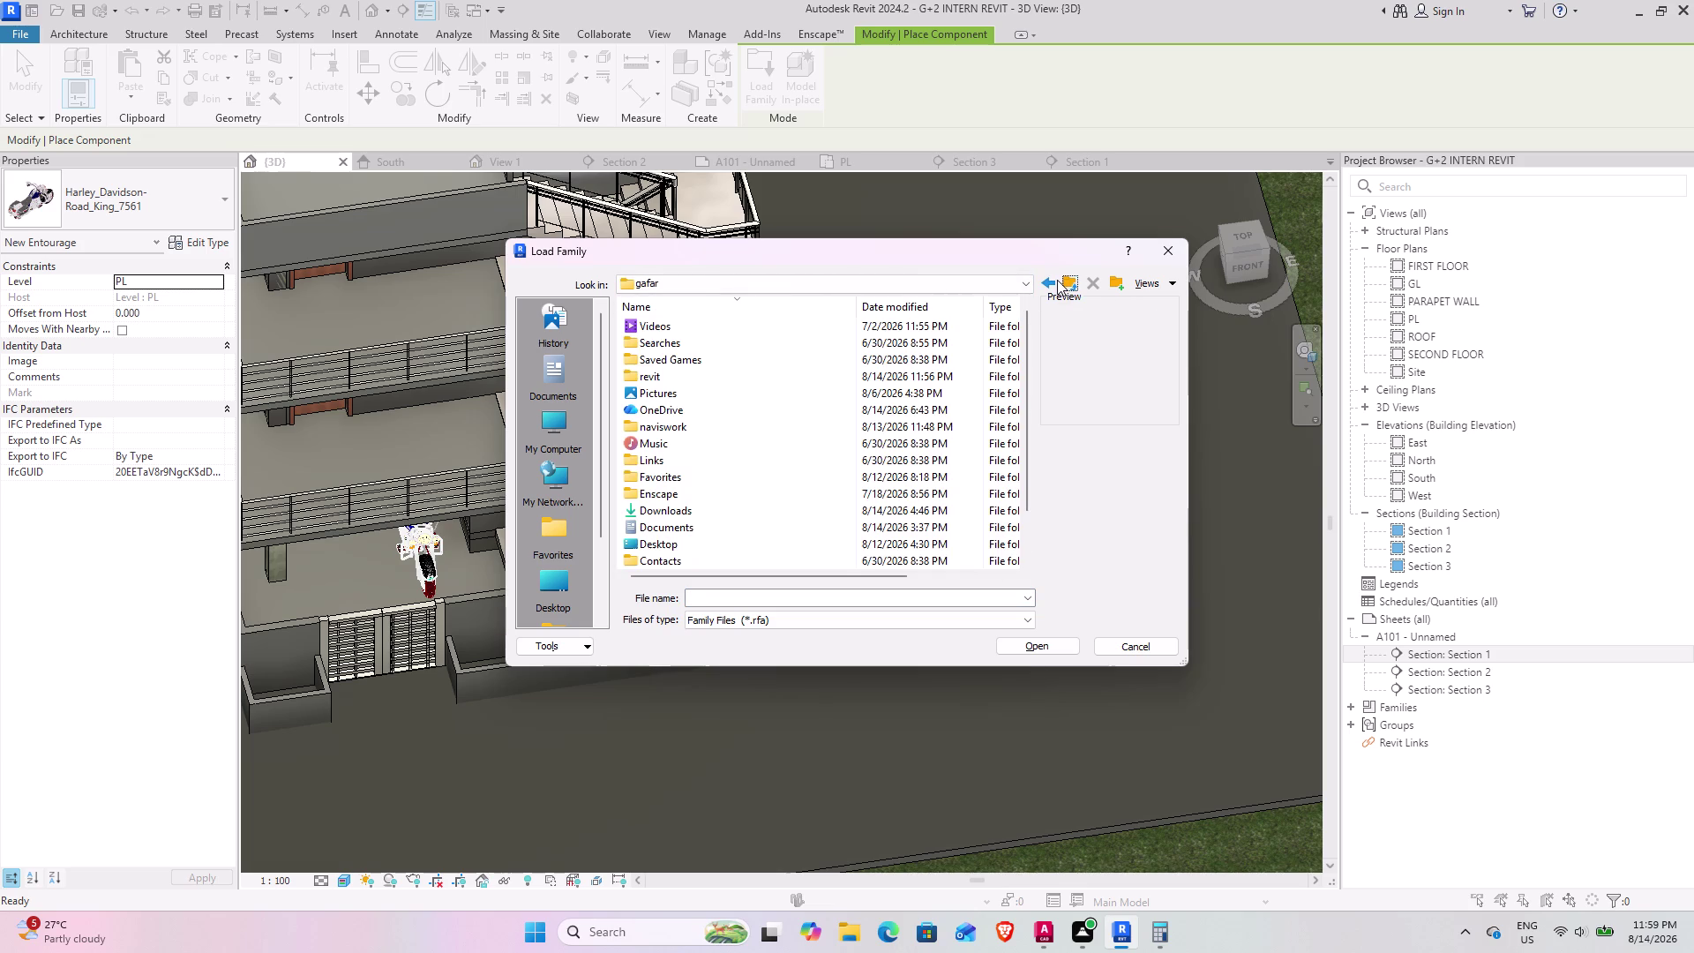
click(1067, 275)
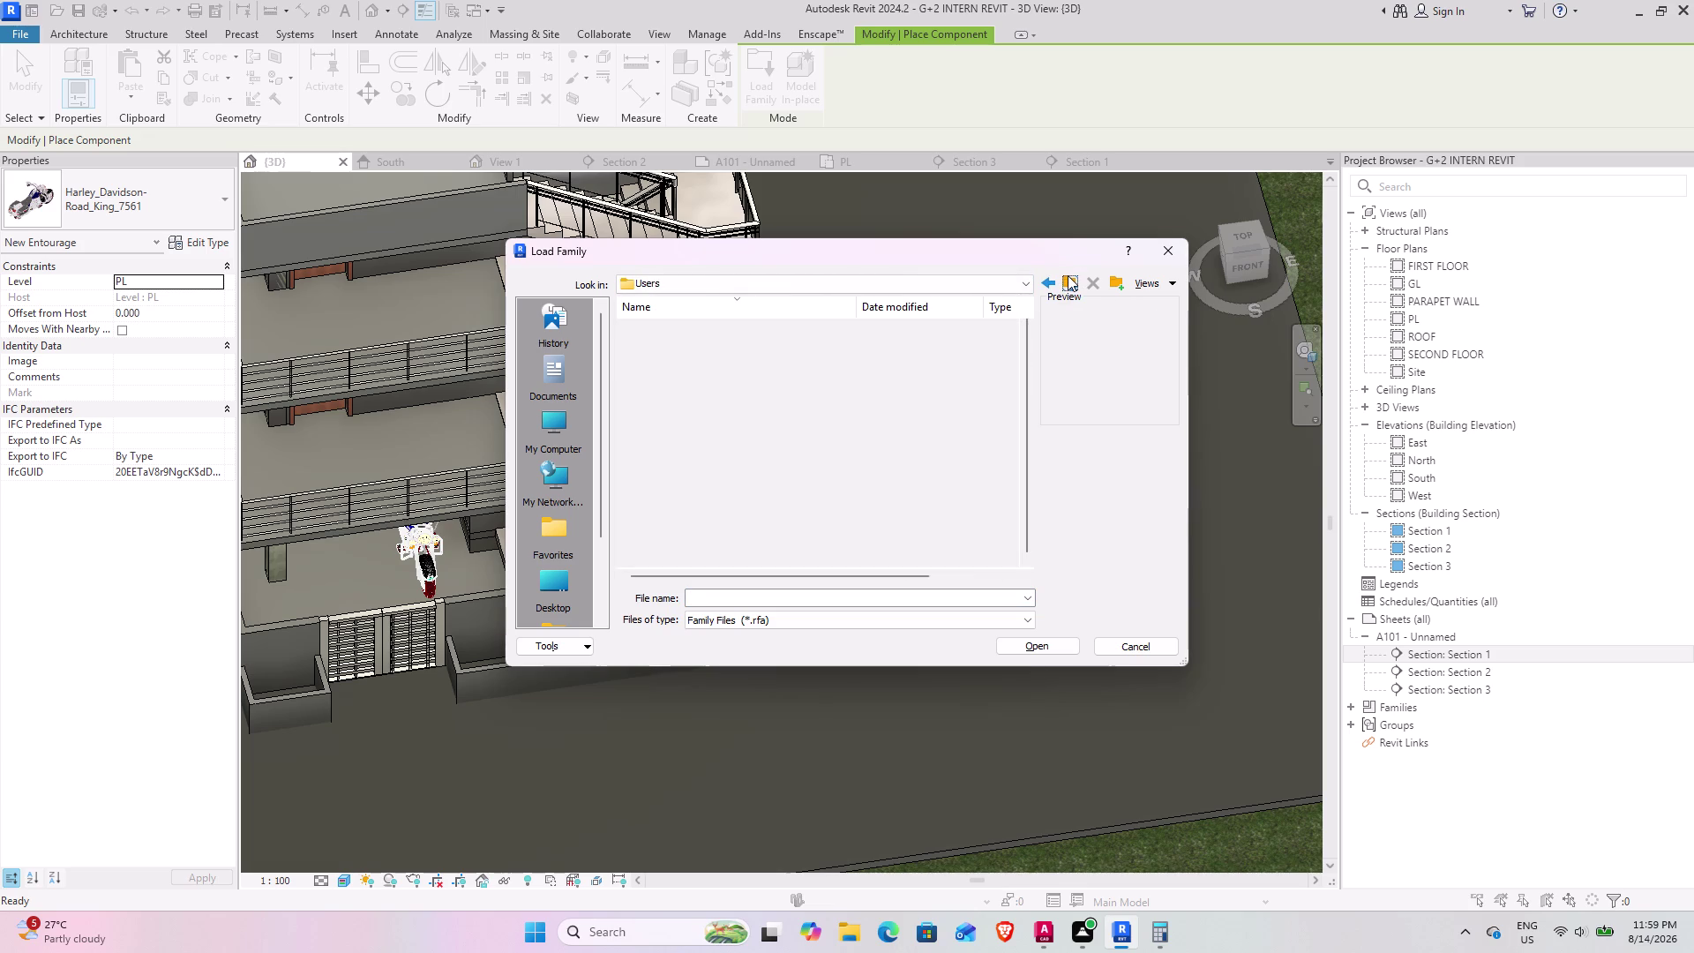
click(1067, 276)
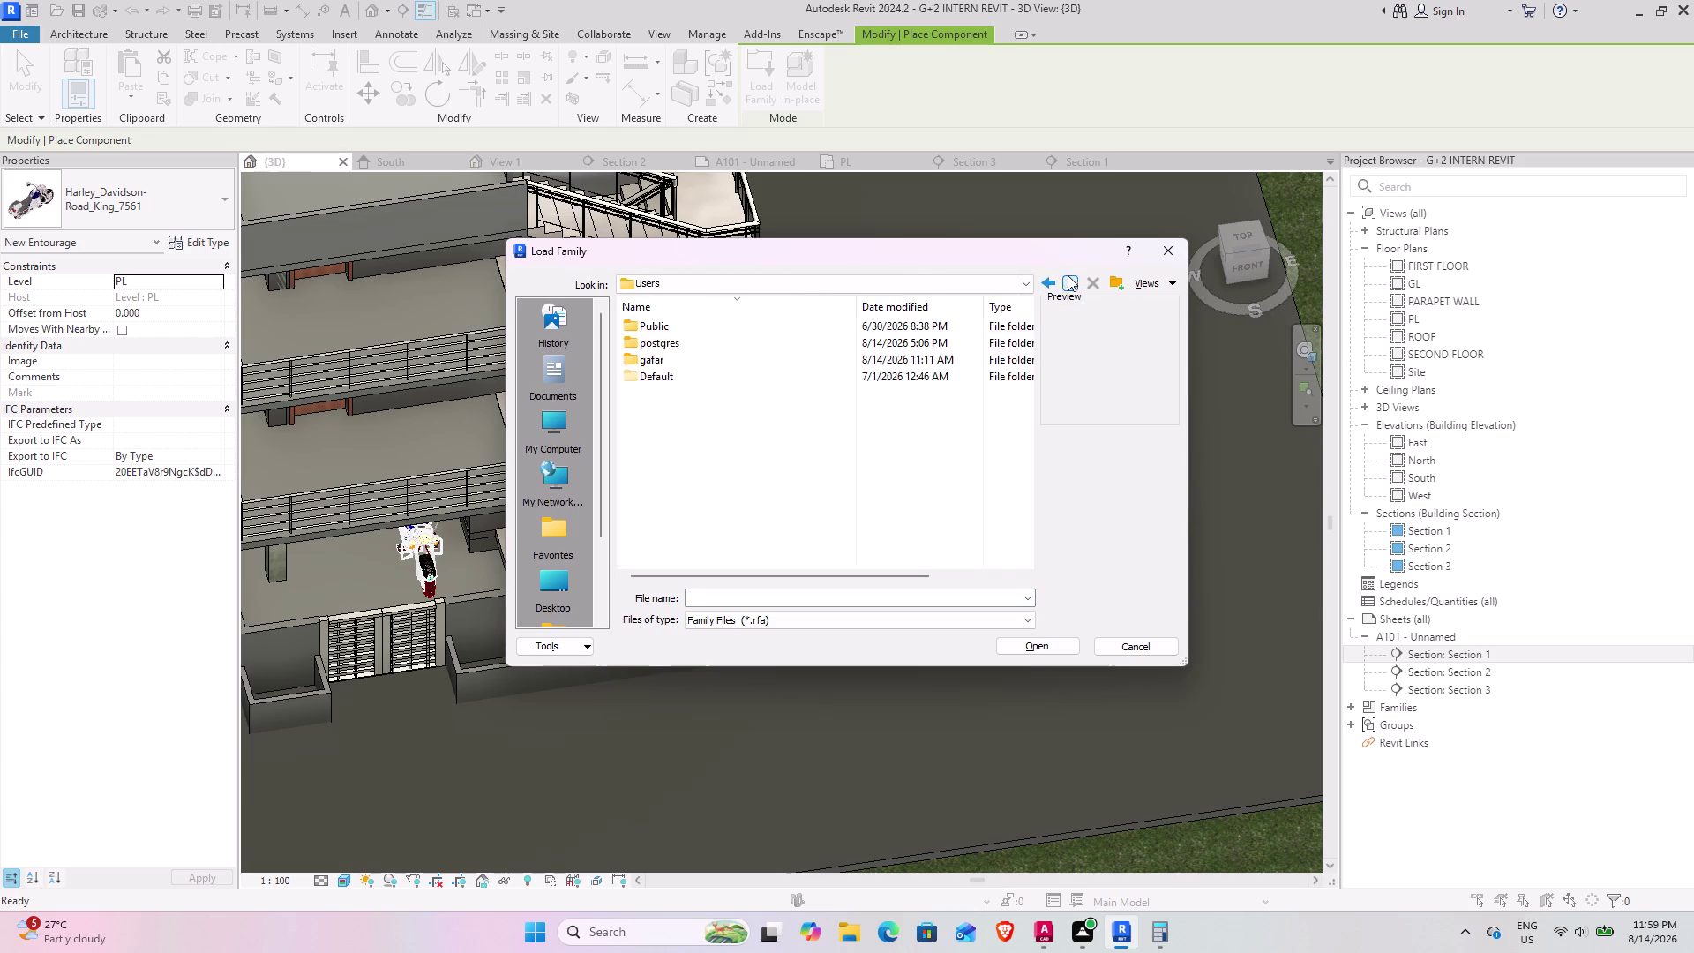